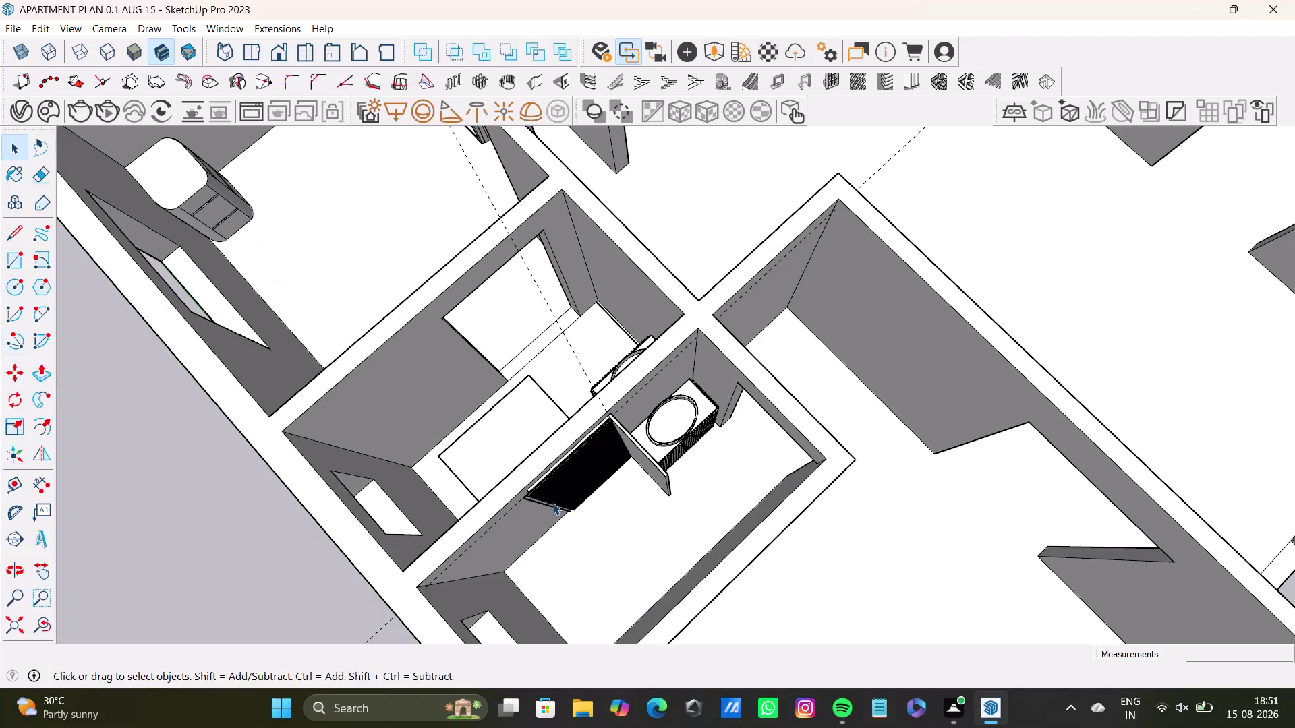
Orbit down into the bathroom to inspect the louvered partition wall.
middle_drag(600, 468, 586, 521)
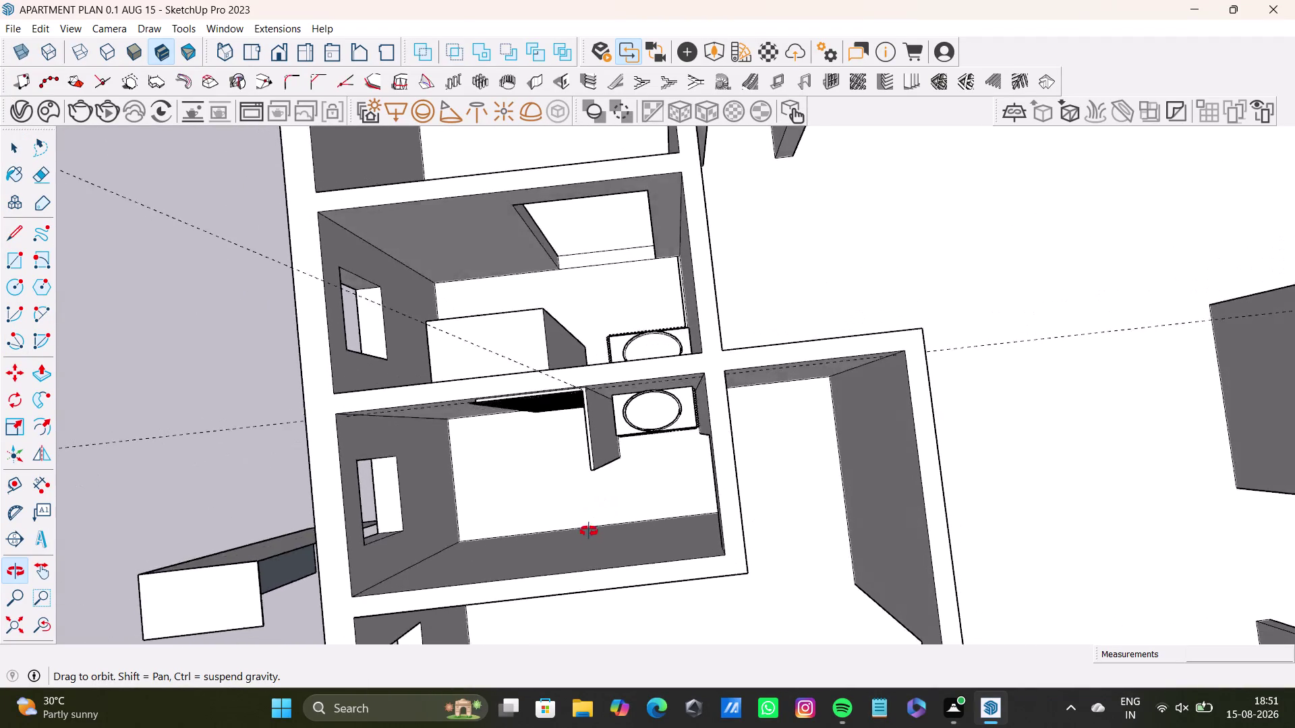
middle_drag(586, 521, 593, 546)
scroll(up, 3)
middle_drag(550, 432, 649, 385)
middle_drag(701, 389, 692, 386)
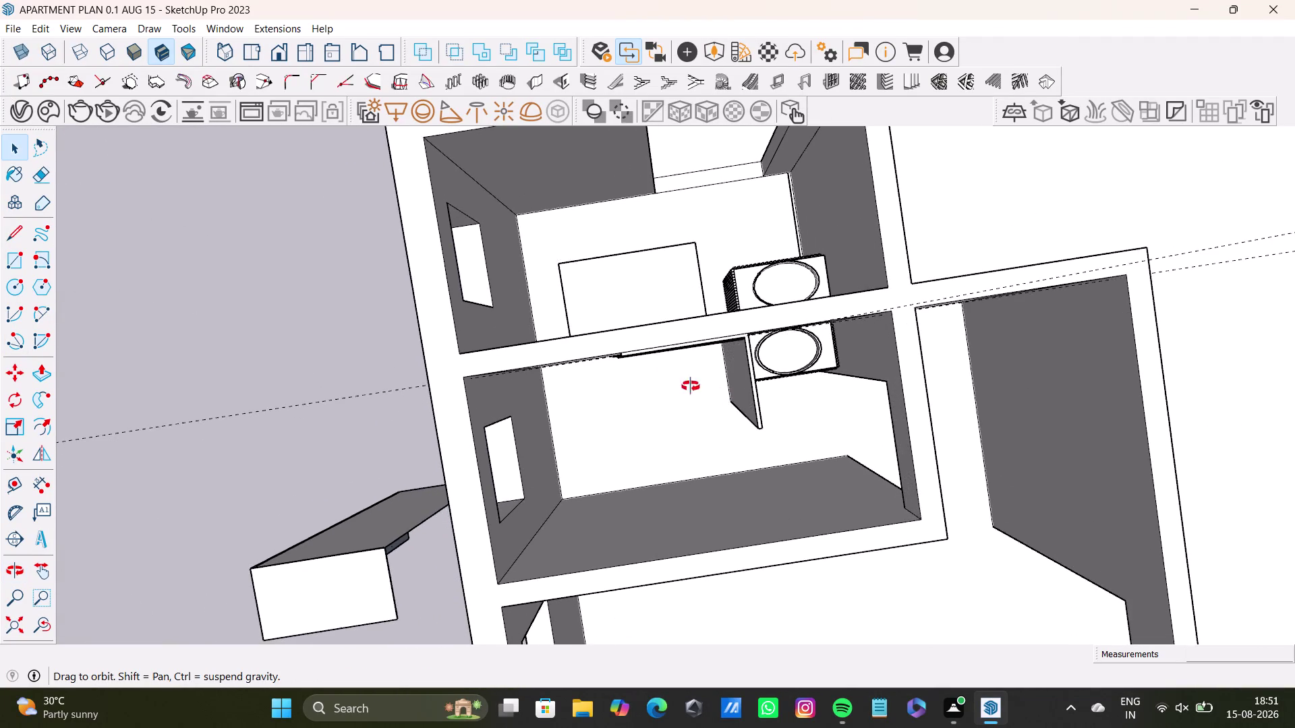
middle_drag(693, 386, 551, 401)
middle_drag(684, 457, 689, 485)
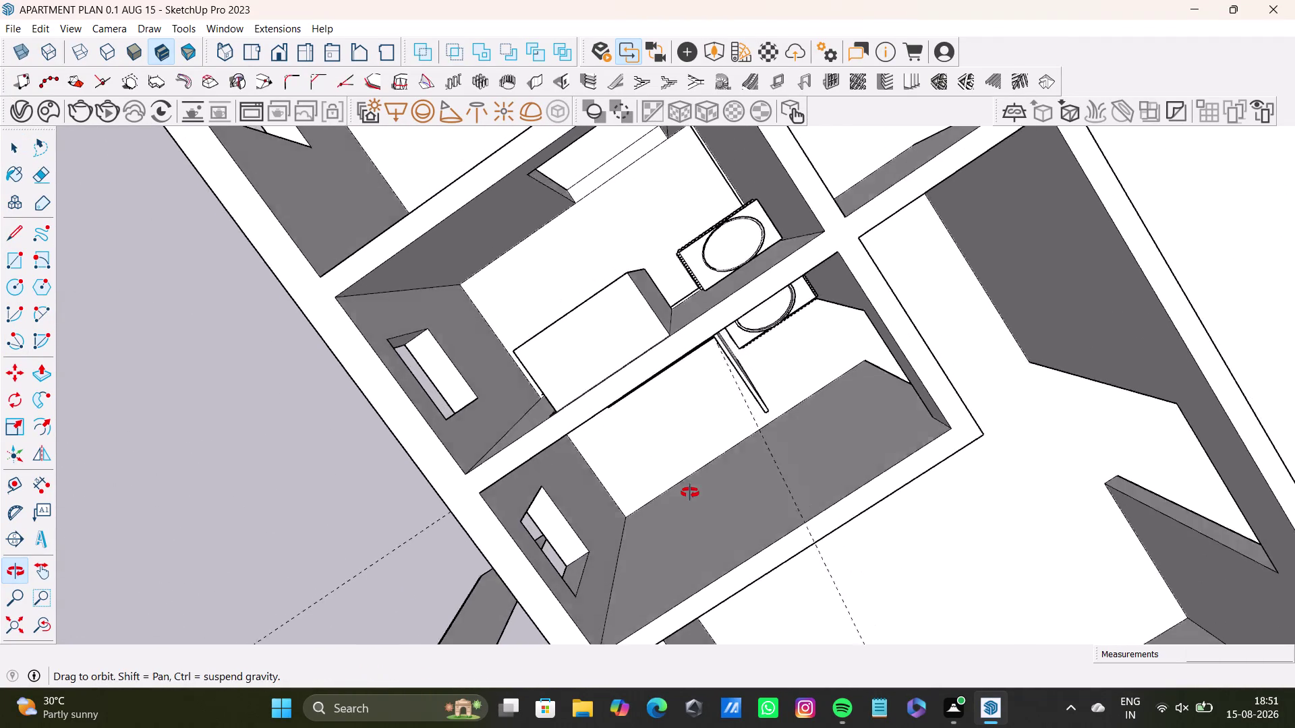
middle_drag(688, 485, 690, 498)
middle_drag(679, 391, 675, 256)
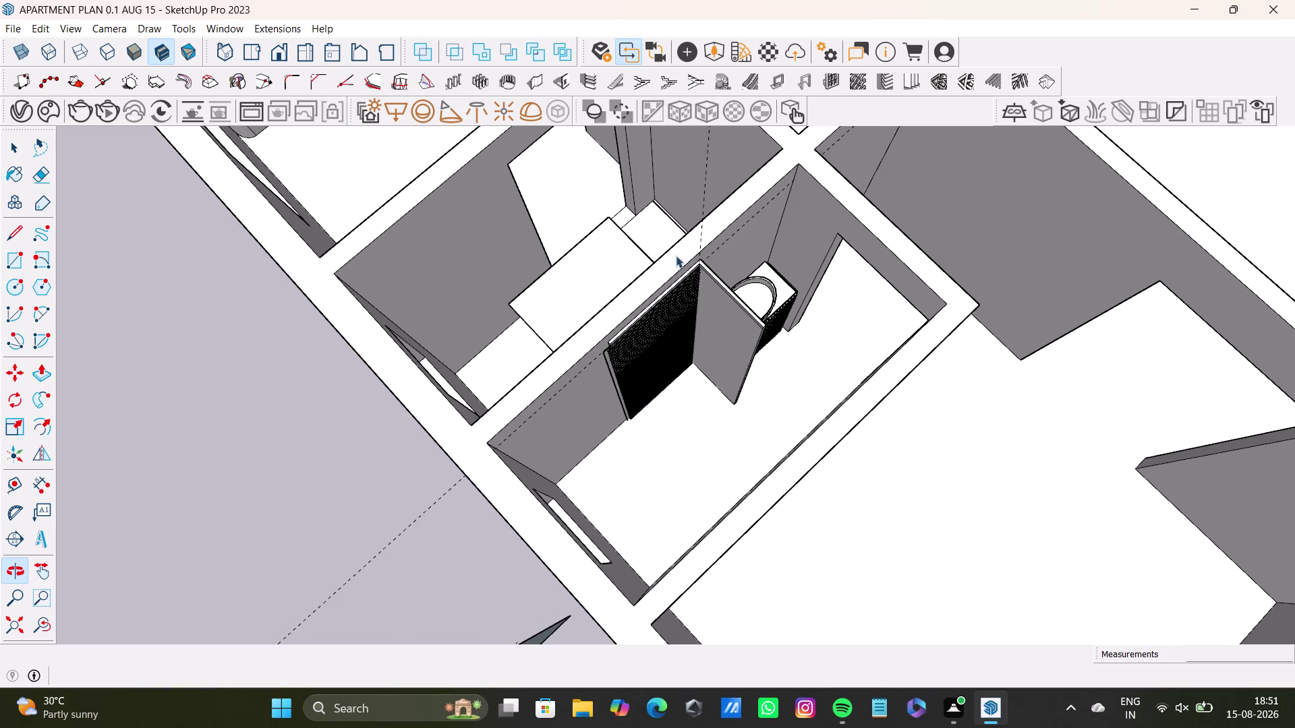
middle_drag(715, 279, 710, 304)
Undo the louver strip array with repeated Ctrl+Z until the wall is plain grey.
key(ctrl+z)
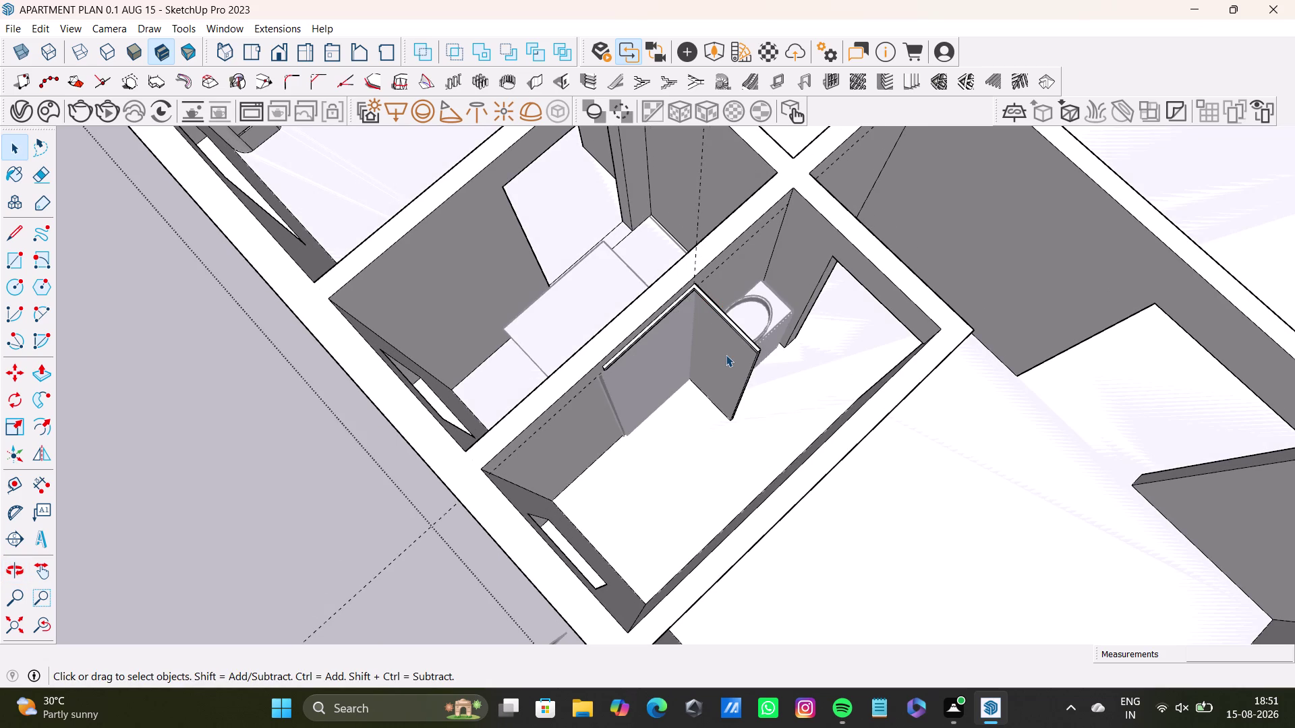
key(ctrl+z)
key(ctrl+z)
key(ctrl+z)
key(ctrl+z)
key(ctrl+z)
key(ctrl+z)
key(ctrl+z)
key(ctrl+z)
key(ctrl+z)
key(ctrl+z)
key(ctrl+z)
key(ctrl+z)
key(ctrl+z)
key(ctrl+z)
key(ctrl+z)
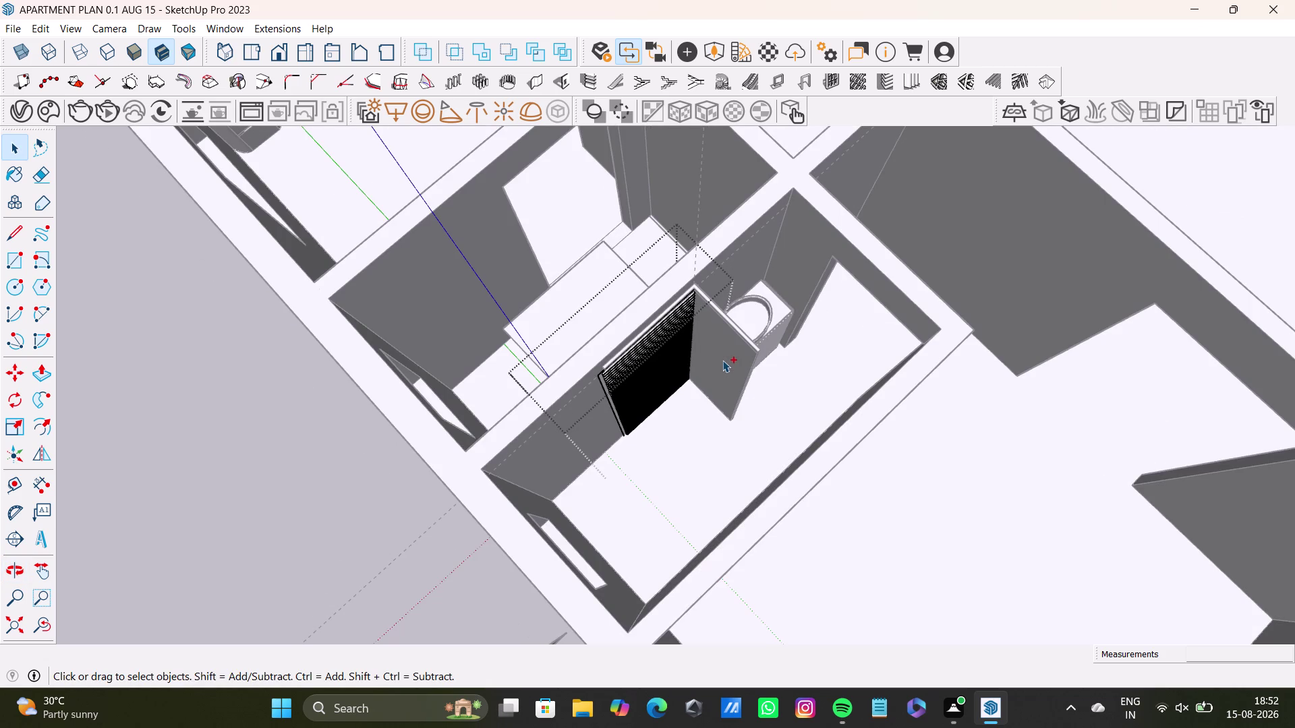
key(ctrl+z)
key(ctrl+z)
key(ctrl+z)
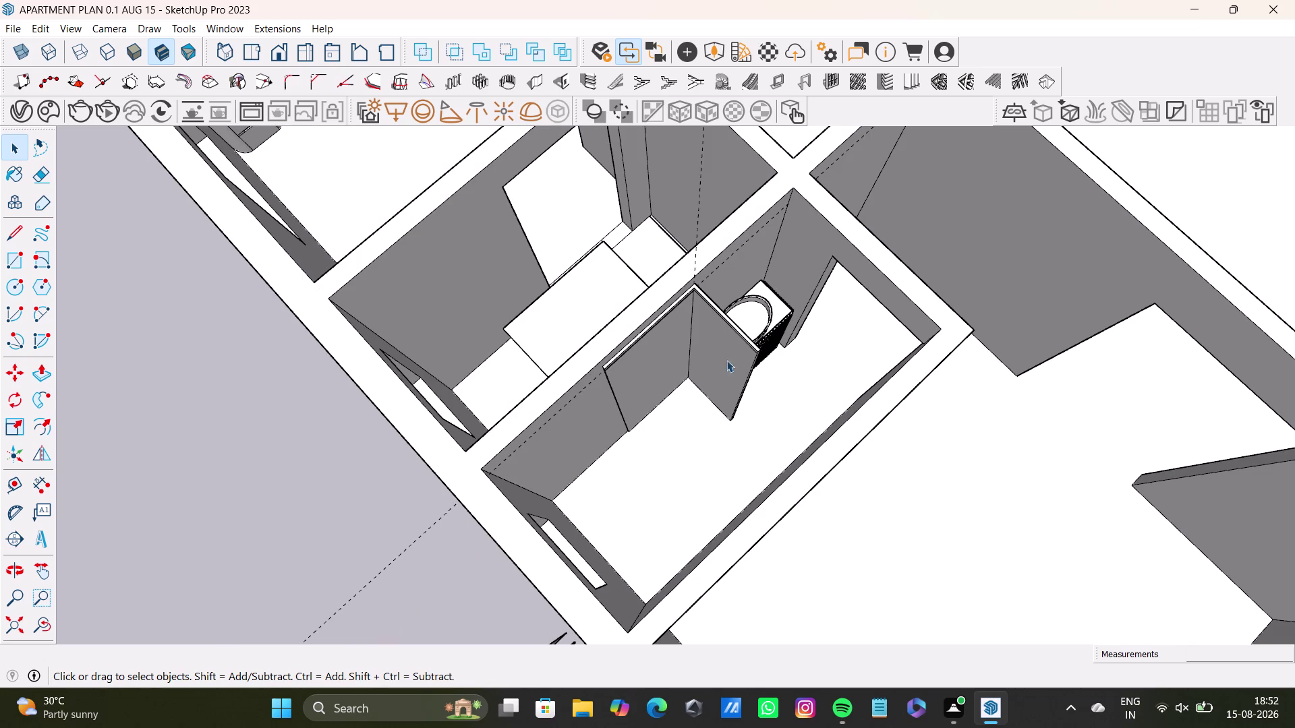
Orbit and zoom in close to the end of the partition wall.
middle_drag(740, 394, 583, 414)
middle_drag(686, 380, 687, 464)
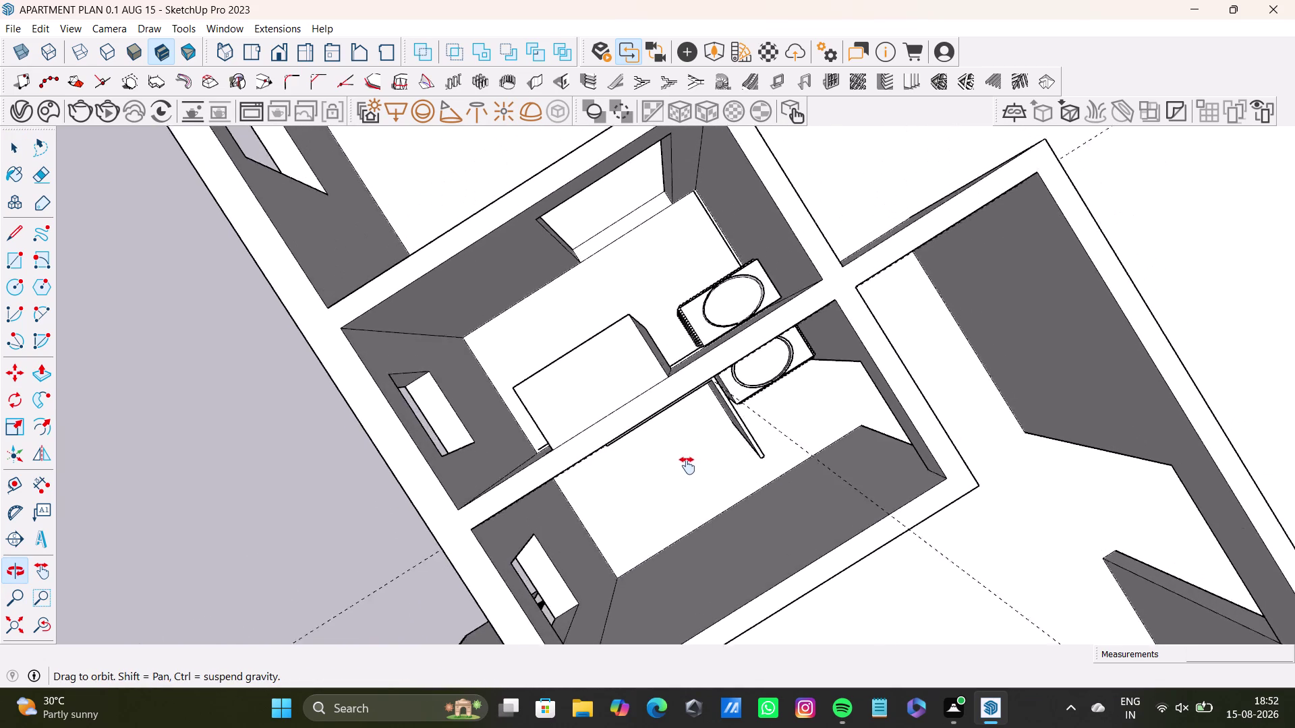
middle_drag(688, 464, 686, 472)
middle_drag(678, 488, 639, 370)
scroll(up, 3)
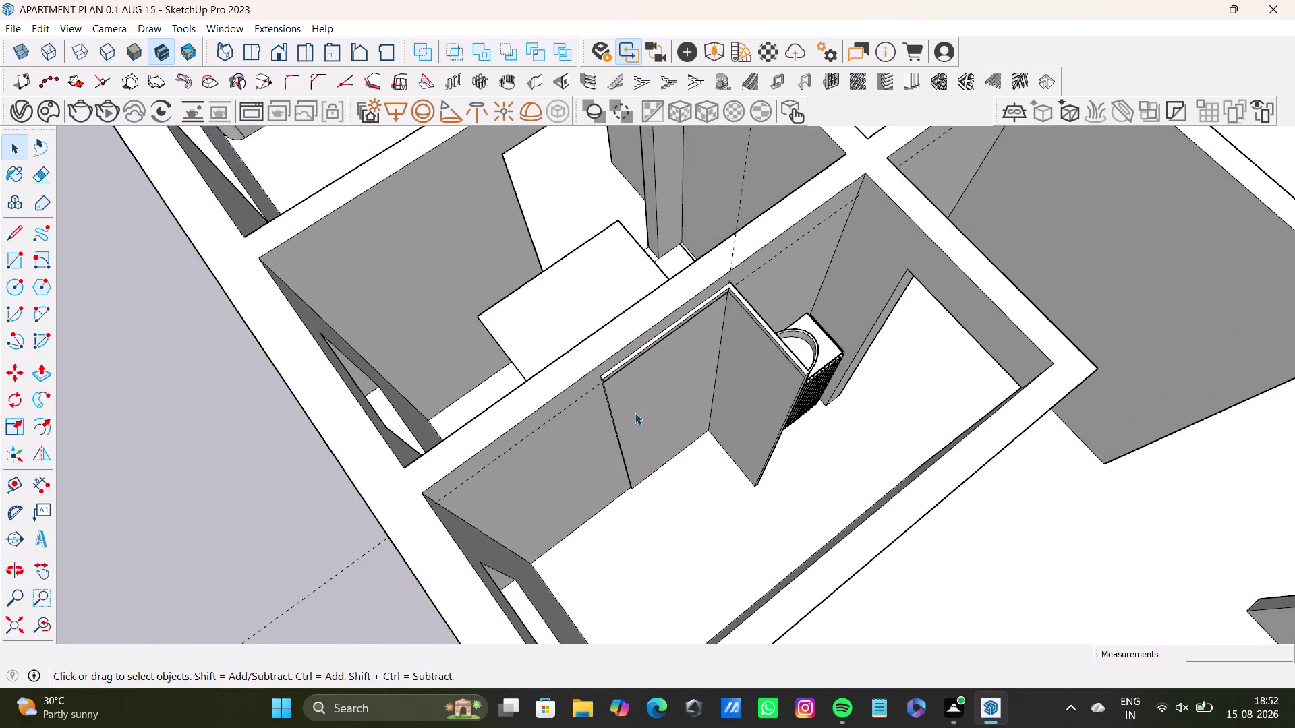
scroll(up, 3)
middle_drag(637, 406, 683, 333)
Select the wall's narrow end face, try a Push/Pull, then undo it.
scroll(up, 3)
key(space)
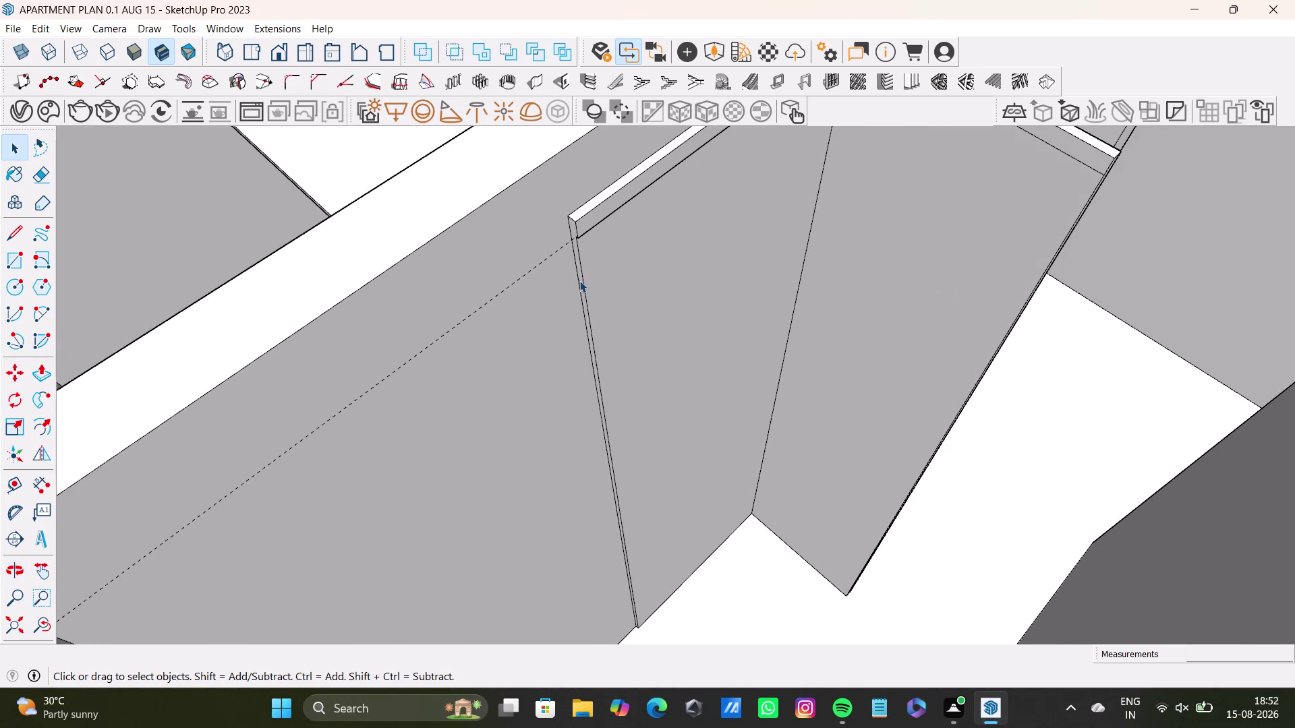
click(586, 285)
double_click(585, 287)
double_click(598, 287)
scroll(up, 3)
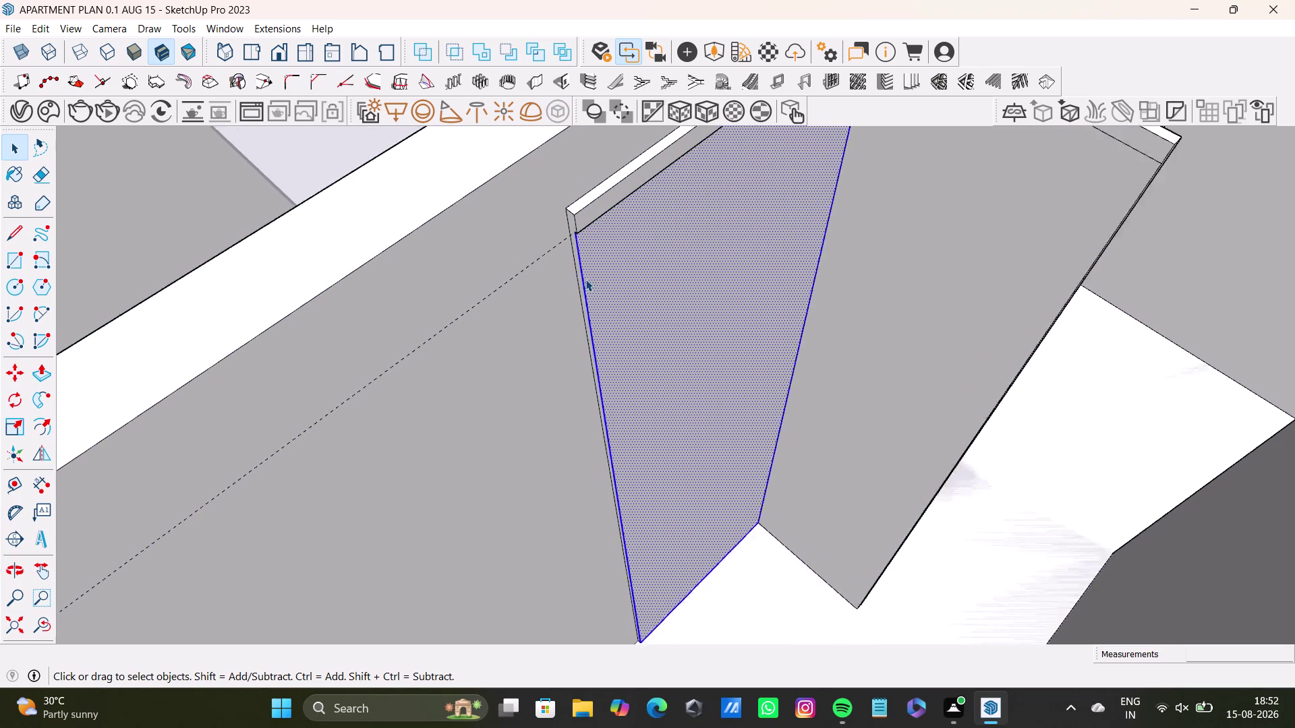
scroll(up, 3)
click(573, 258)
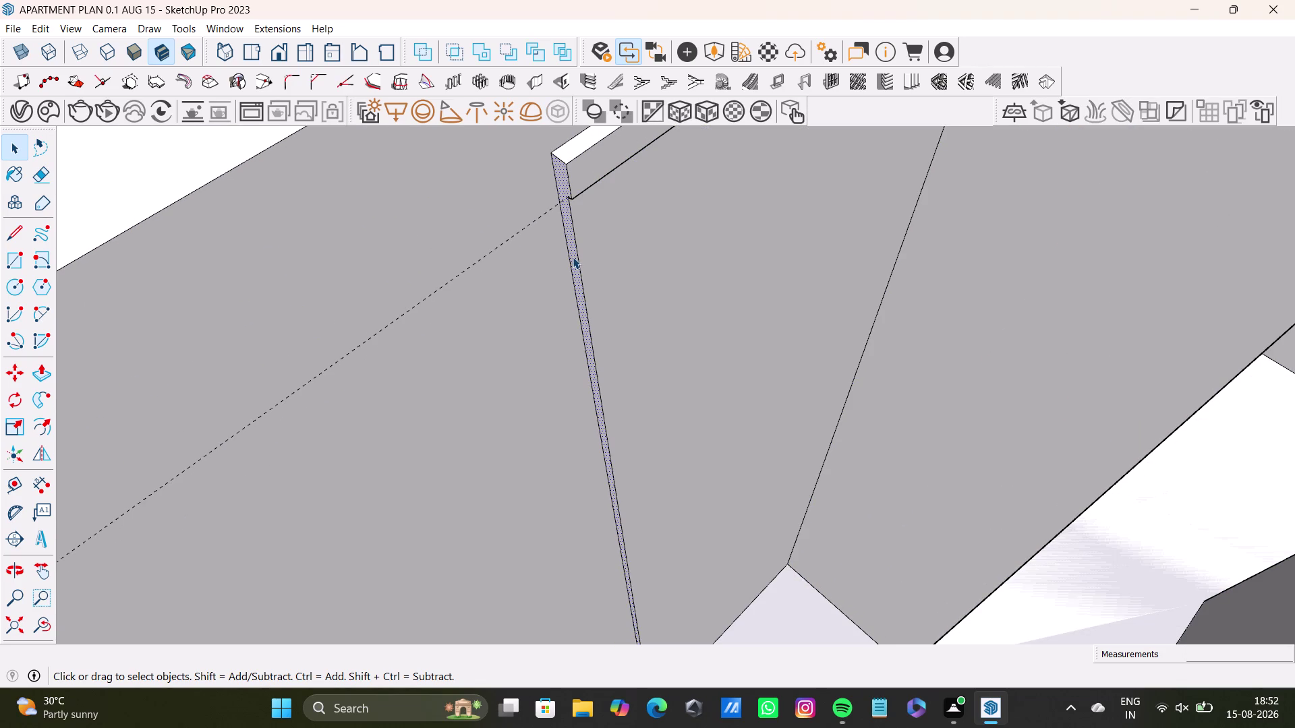
key(p)
drag(576, 261, 500, 311)
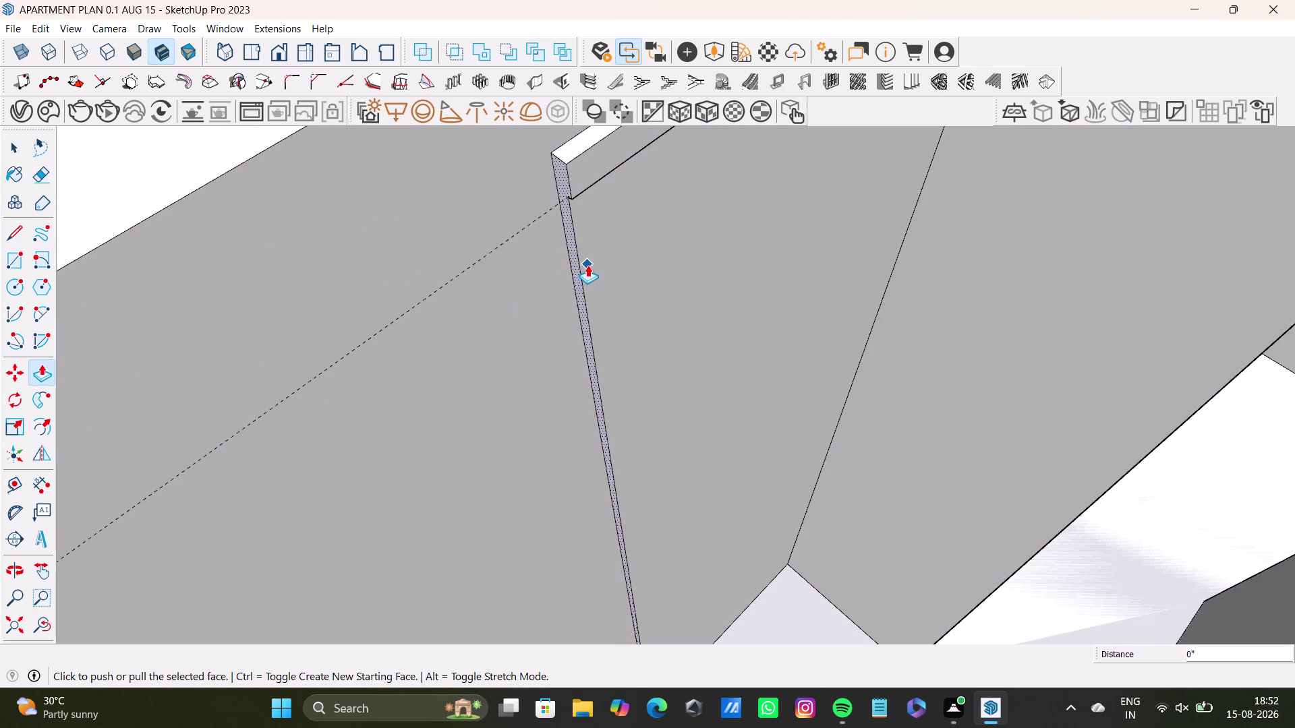
key(ctrl+z)
key(ctrl+z)
View the wall from above and undo four more earlier edits.
scroll(down, 3)
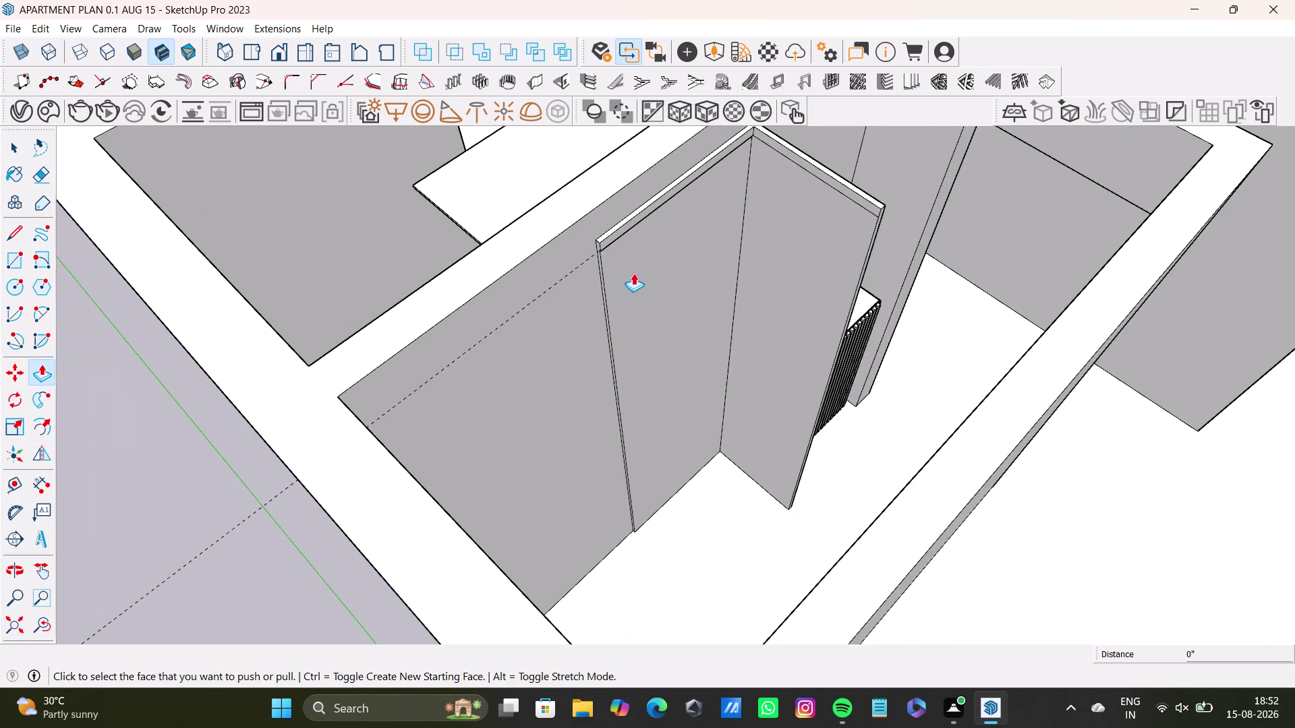
middle_drag(634, 274, 622, 414)
scroll(down, 3)
key(ctrl+z)
key(ctrl+z)
key(ctrl+z)
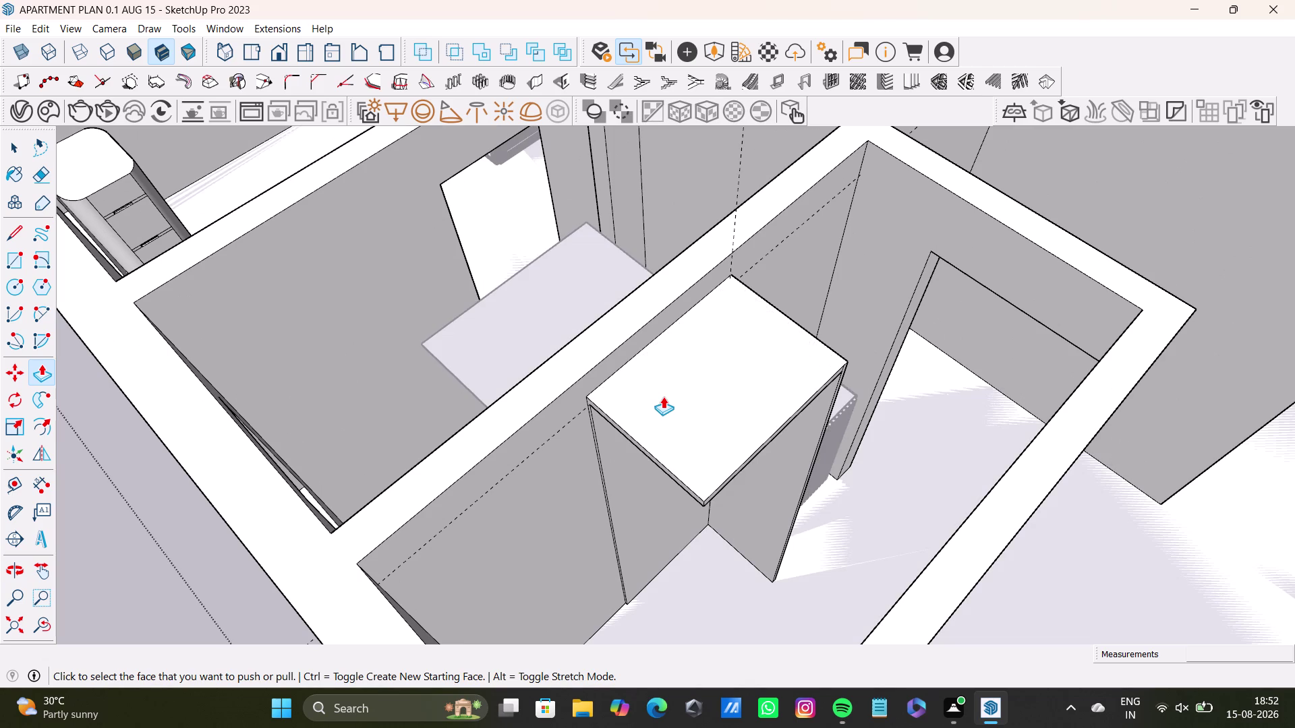
key(ctrl+z)
Push/Pull the partition wall's side face outward.
middle_drag(717, 463, 489, 445)
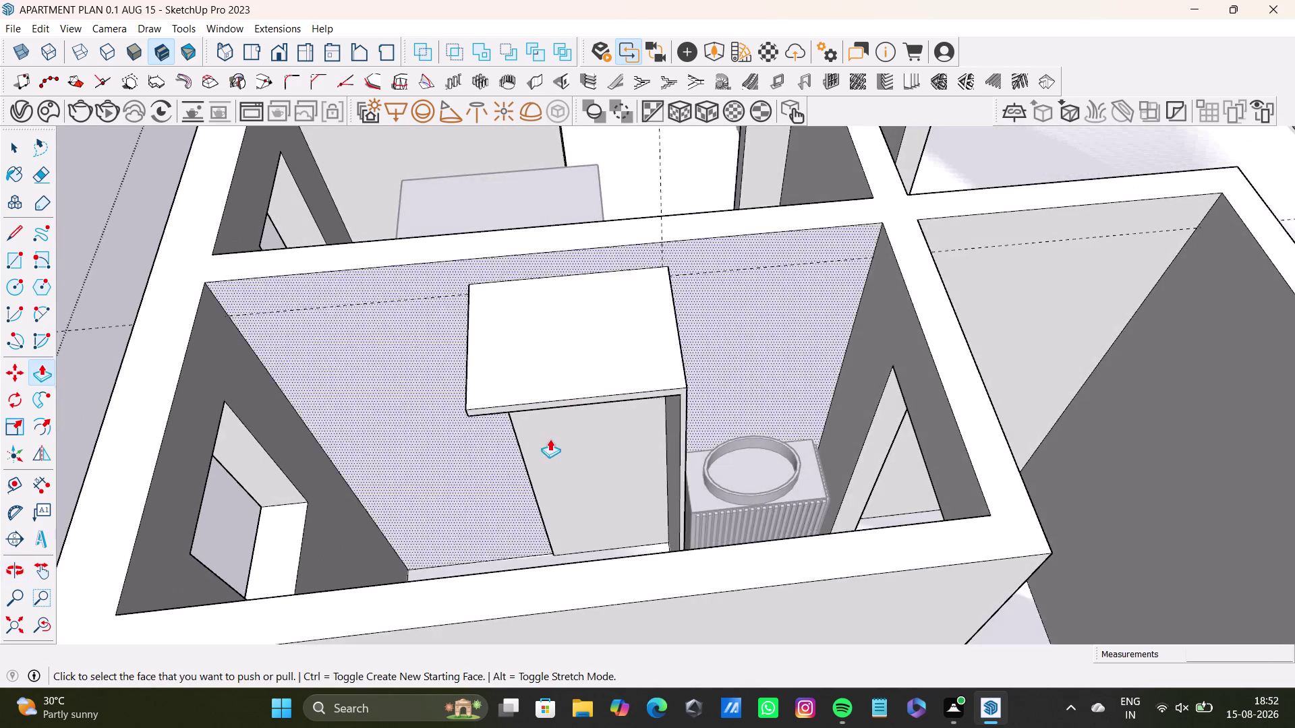
scroll(up, 3)
middle_drag(552, 437, 667, 395)
scroll(up, 3)
middle_drag(600, 367, 739, 368)
middle_drag(739, 367, 728, 390)
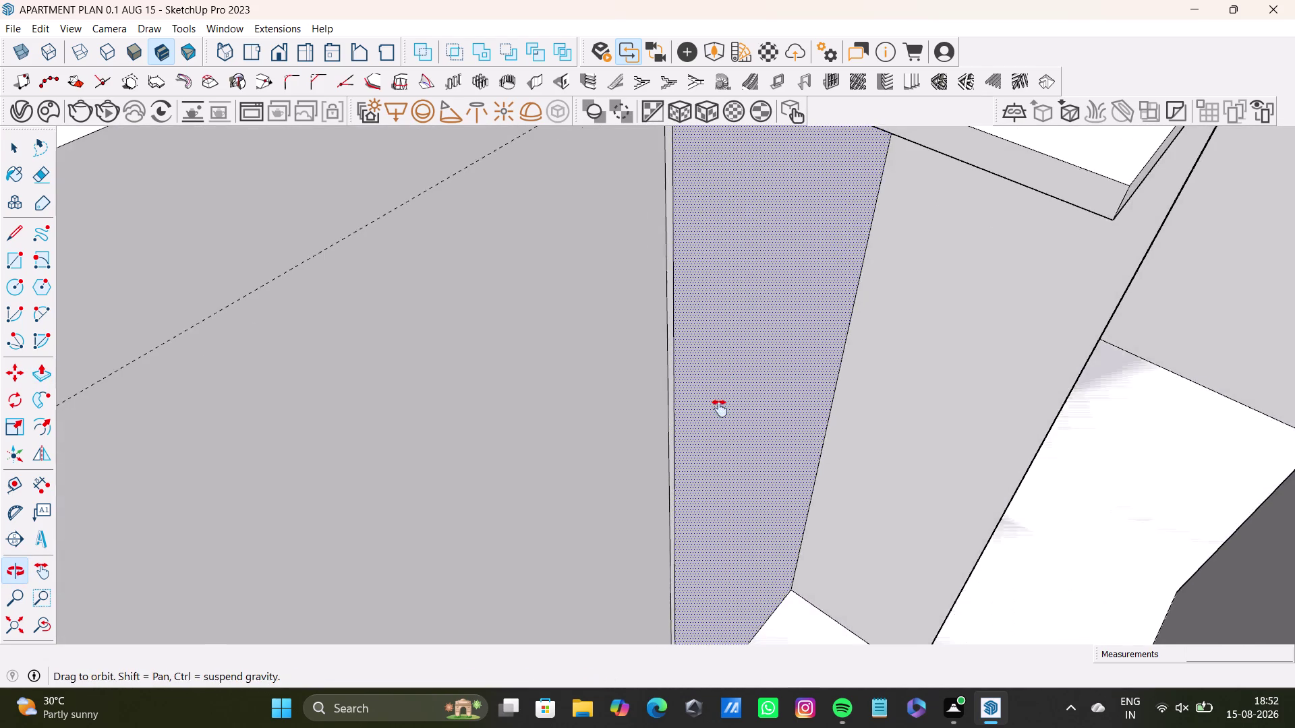
middle_drag(727, 390, 705, 468)
key(space)
click(693, 395)
key(p)
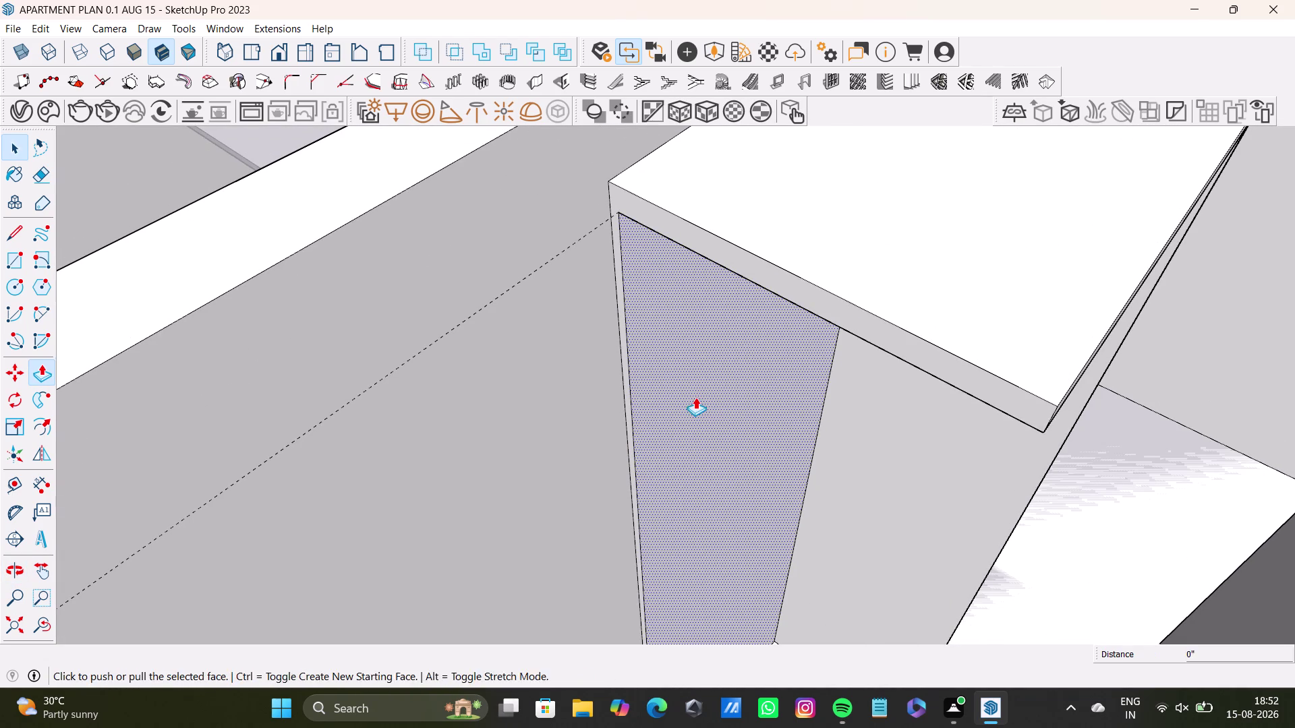
drag(695, 398, 731, 407)
Pull the thin border face at the wall top out into a projecting slab.
key(space)
click(634, 304)
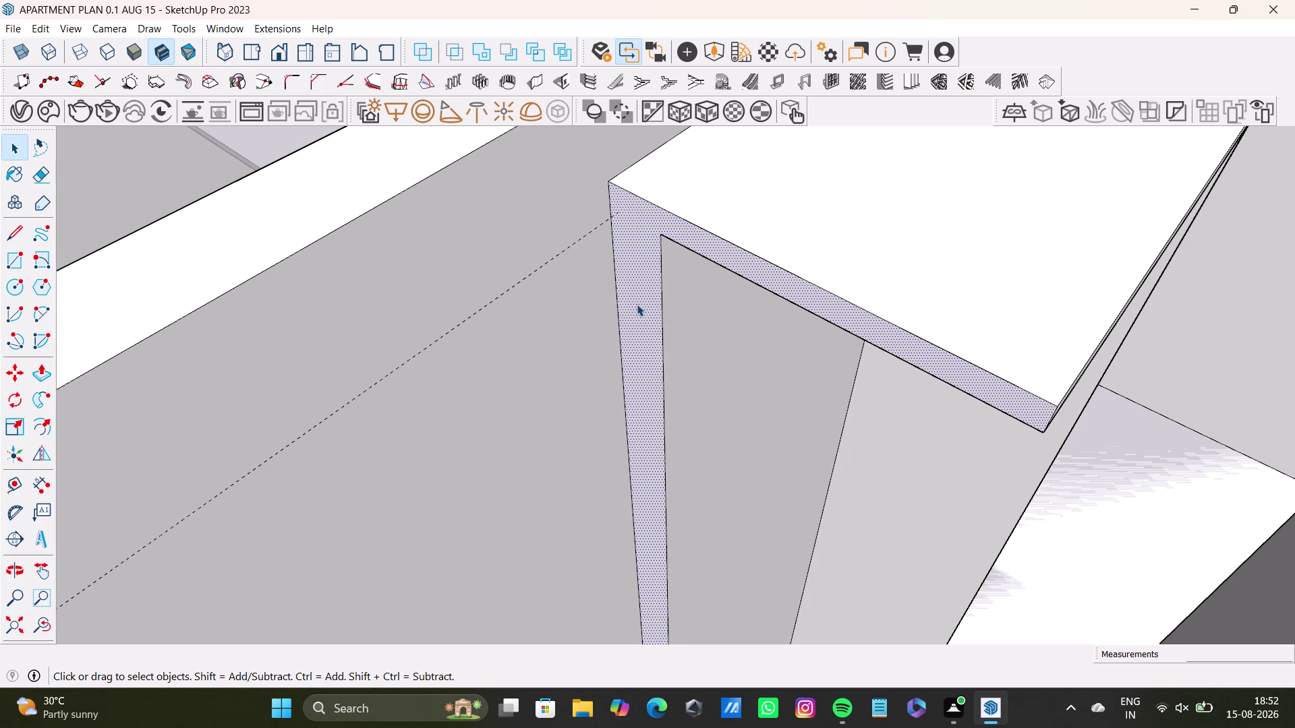
key(p)
drag(640, 303, 579, 360)
drag(639, 256, 596, 331)
Orbit out over the bathroom to view the new slab from the front.
middle_drag(692, 285, 476, 227)
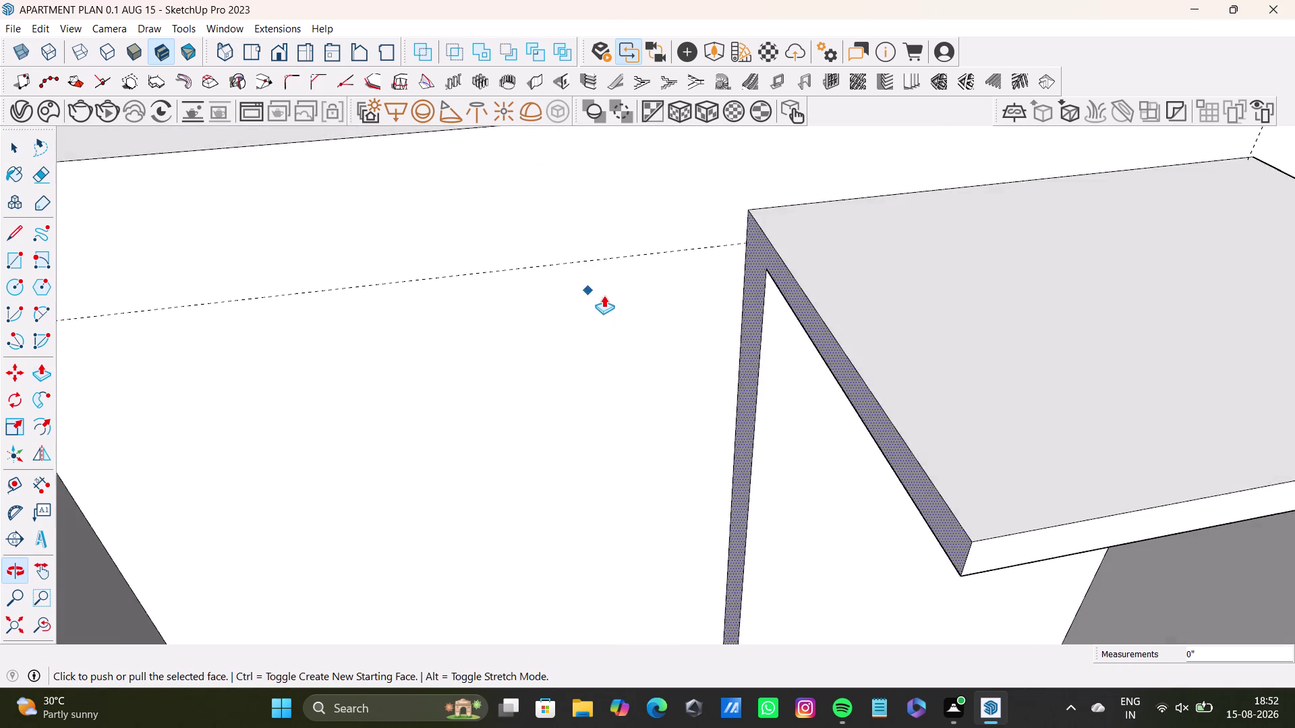
scroll(down, 3)
middle_drag(706, 328, 548, 454)
middle_drag(578, 509, 574, 588)
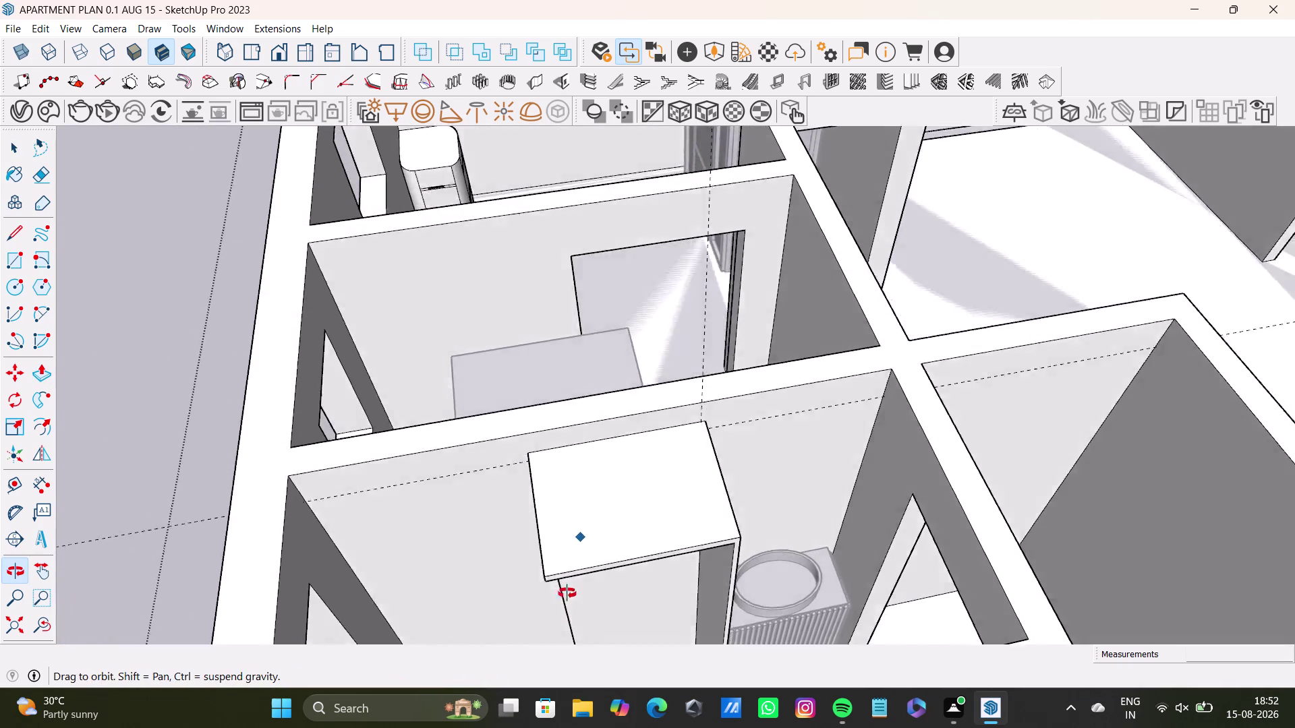
middle_drag(574, 588, 338, 614)
scroll(up, 3)
middle_drag(538, 525, 680, 431)
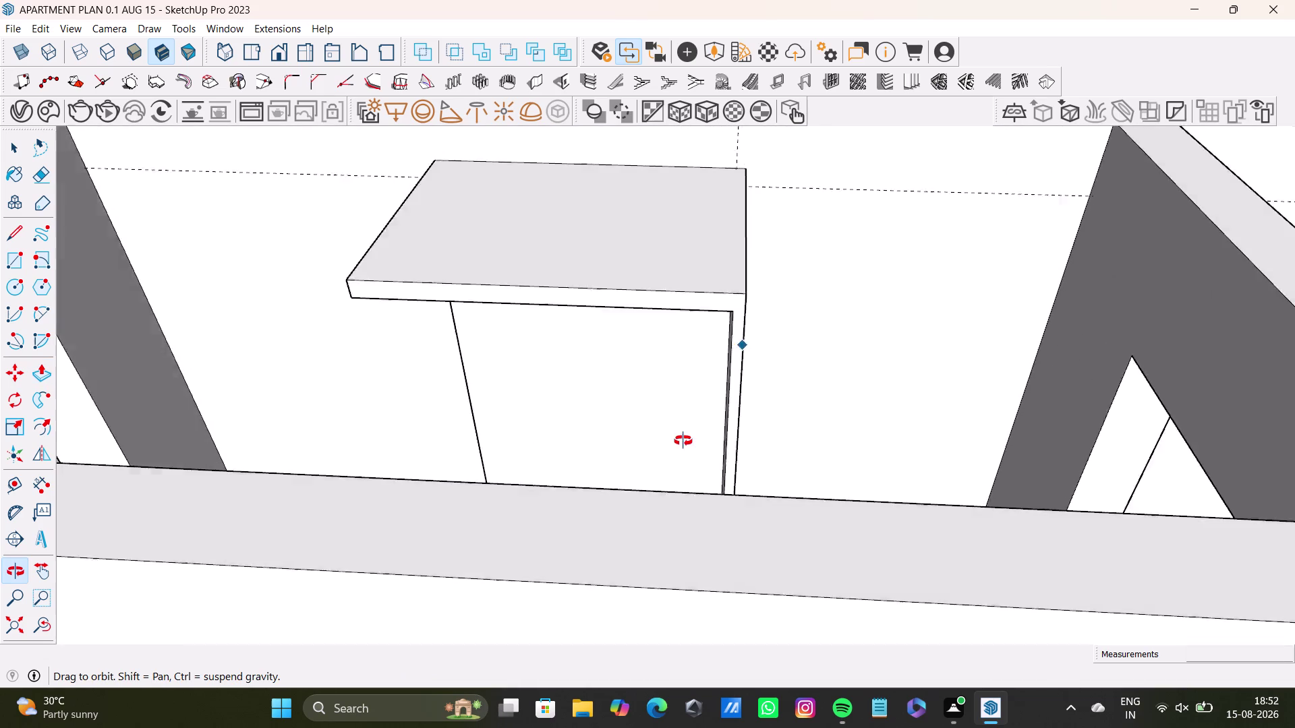
middle_drag(680, 431, 684, 480)
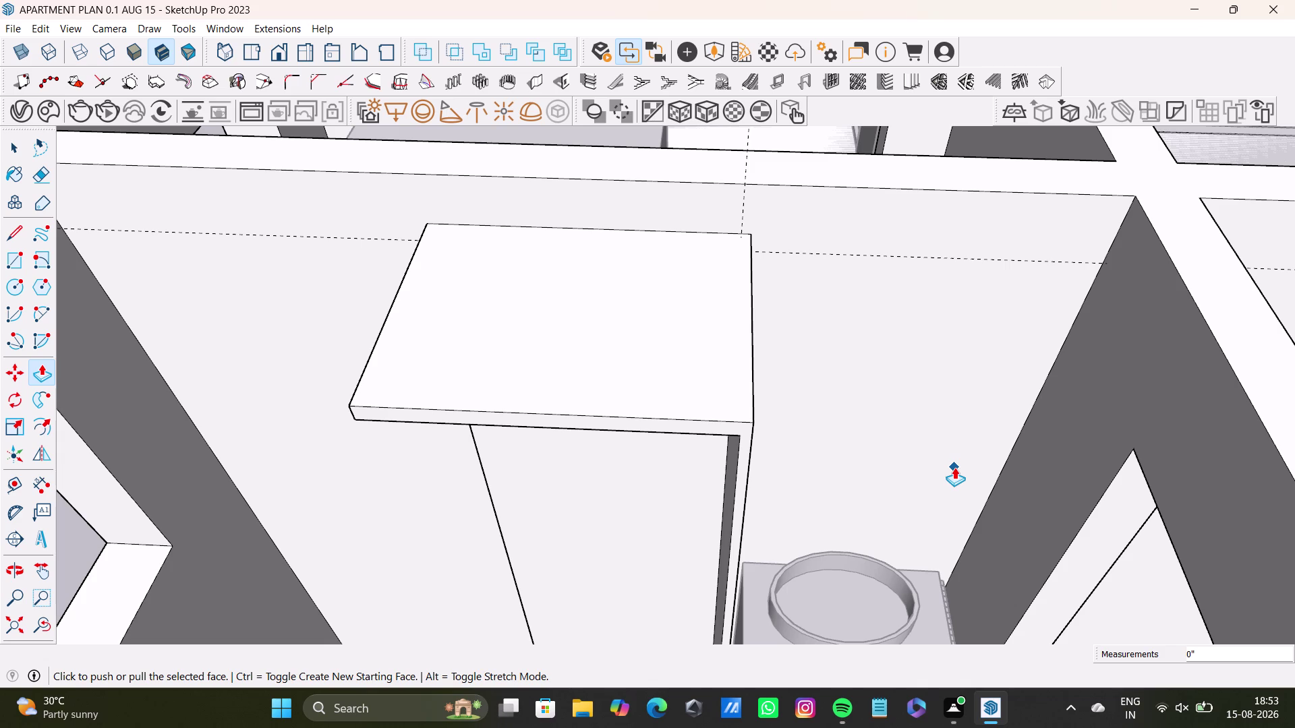
scroll(up, 3)
scroll(down, 3)
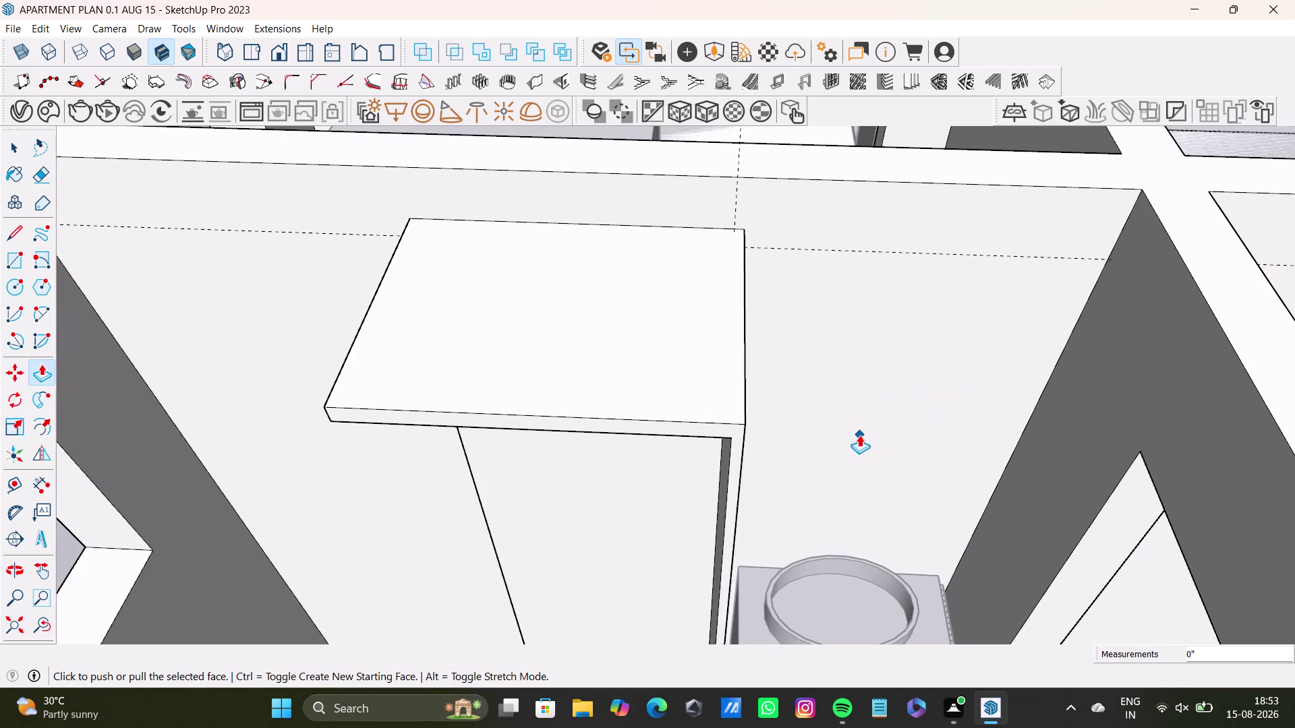
scroll(down, 3)
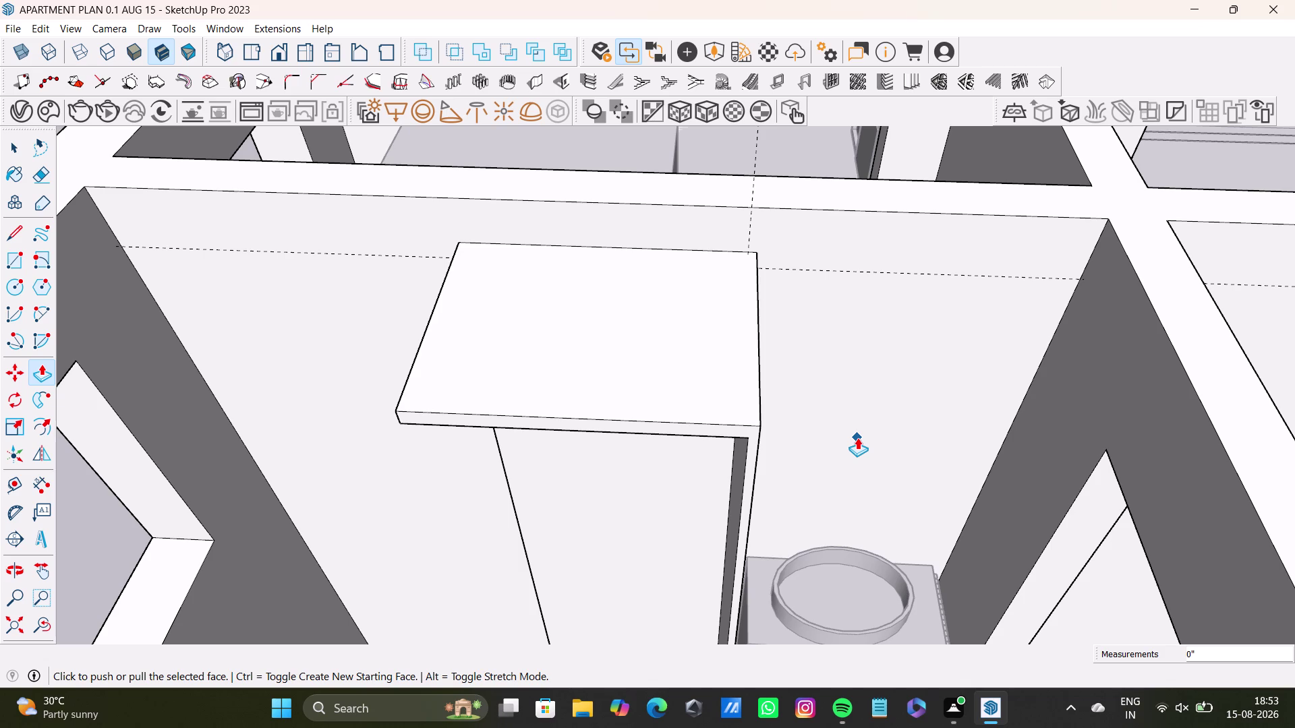
scroll(down, 3)
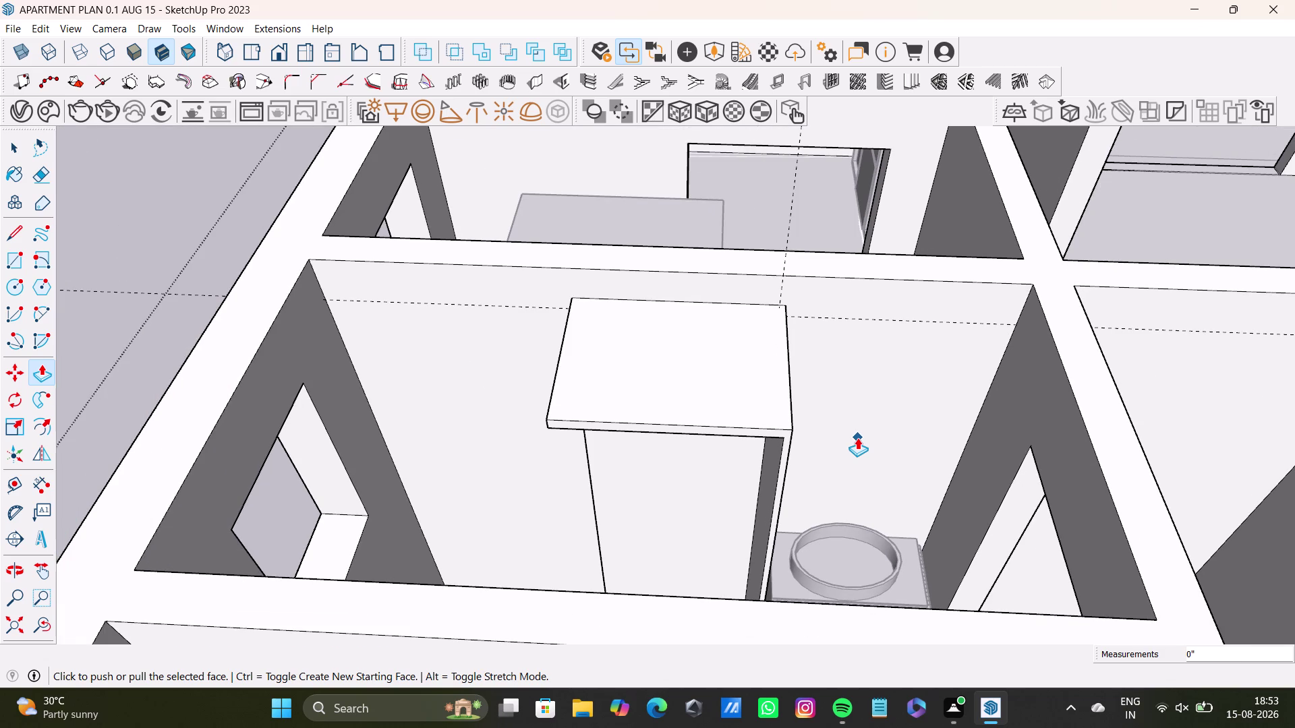
scroll(up, 3)
scroll(down, 3)
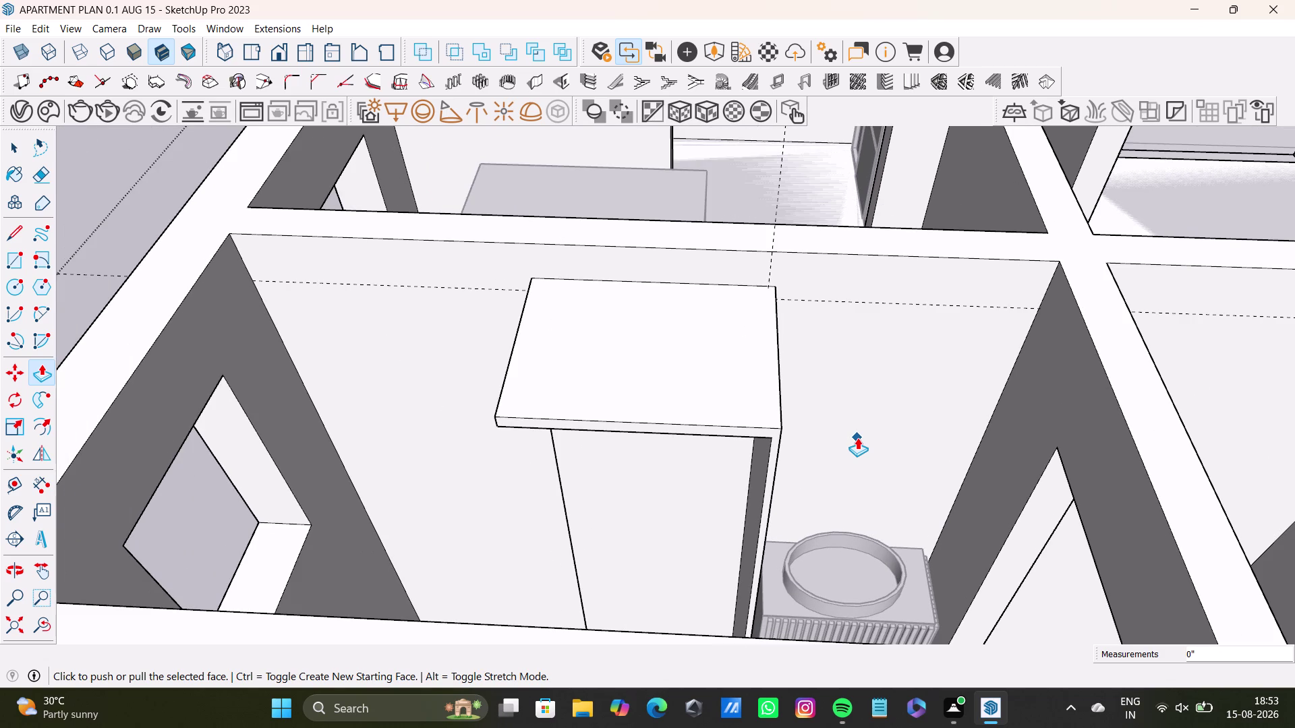
scroll(down, 3)
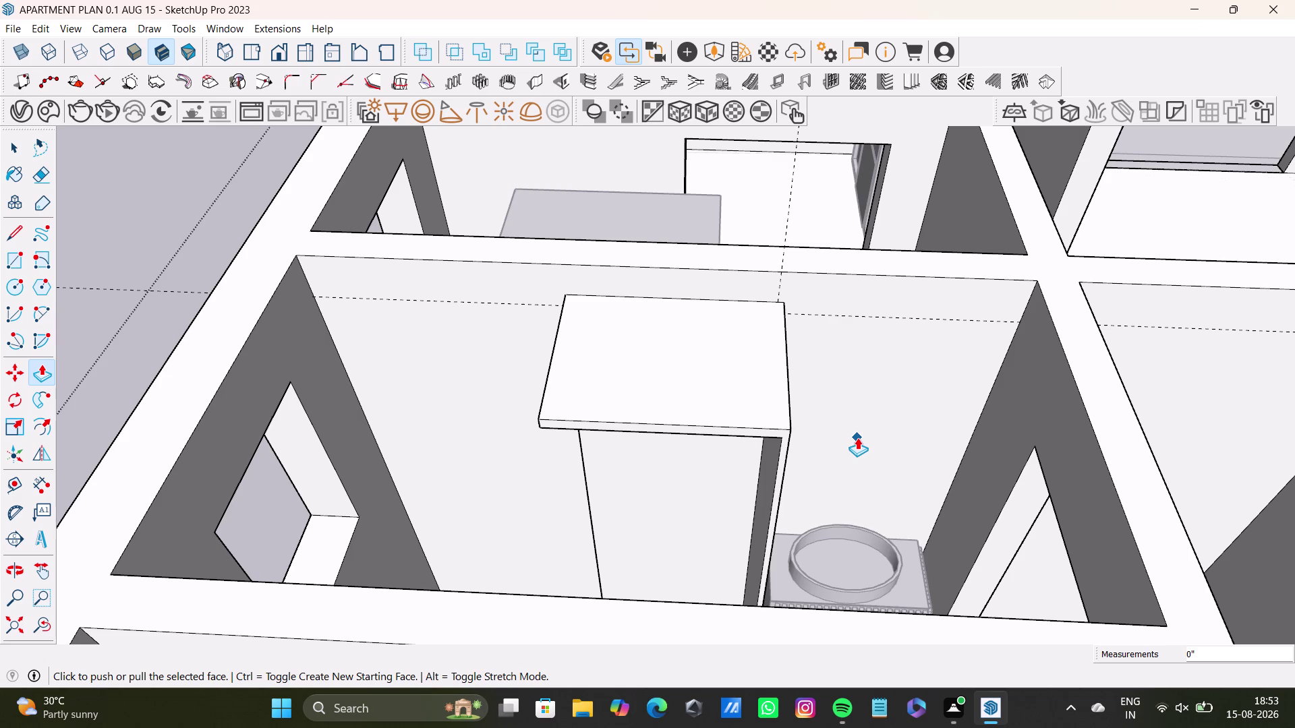
Orbit across the apartment to bring the panel on the bathroom wall into view.
key(space)
click(203, 251)
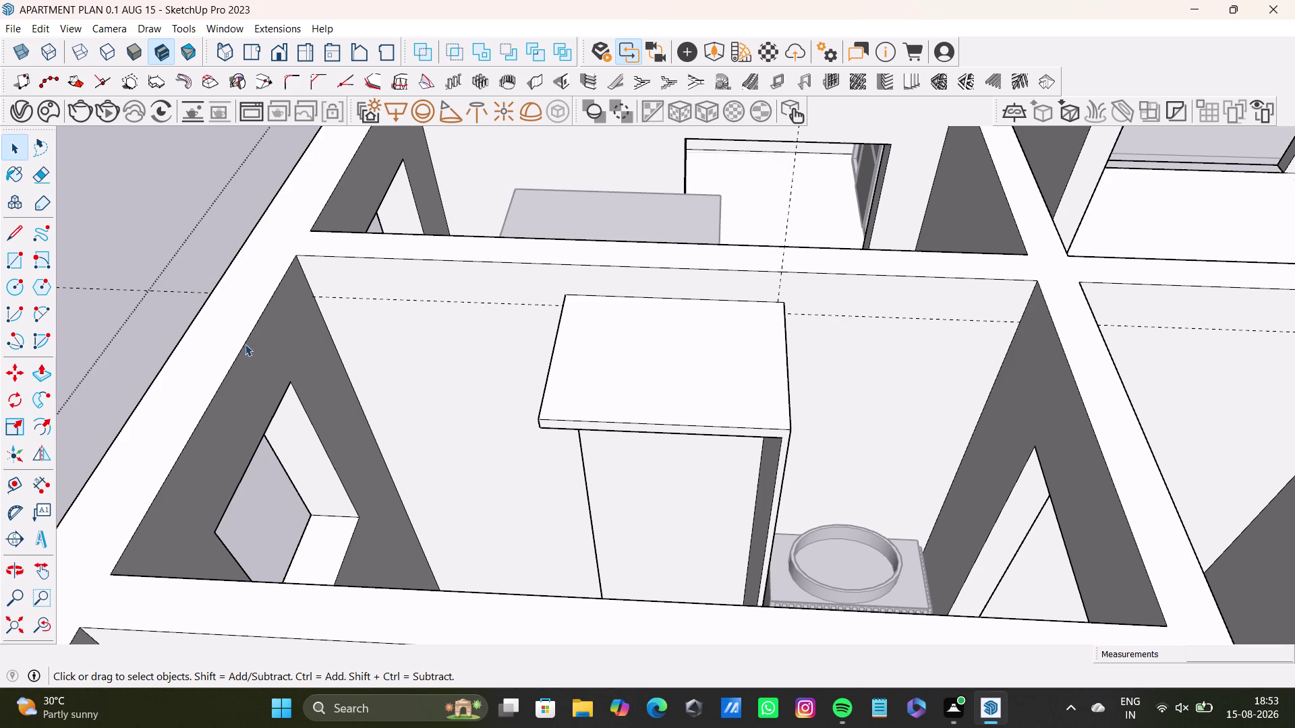
triple_click(180, 275)
scroll(down, 3)
middle_drag(405, 382, 421, 381)
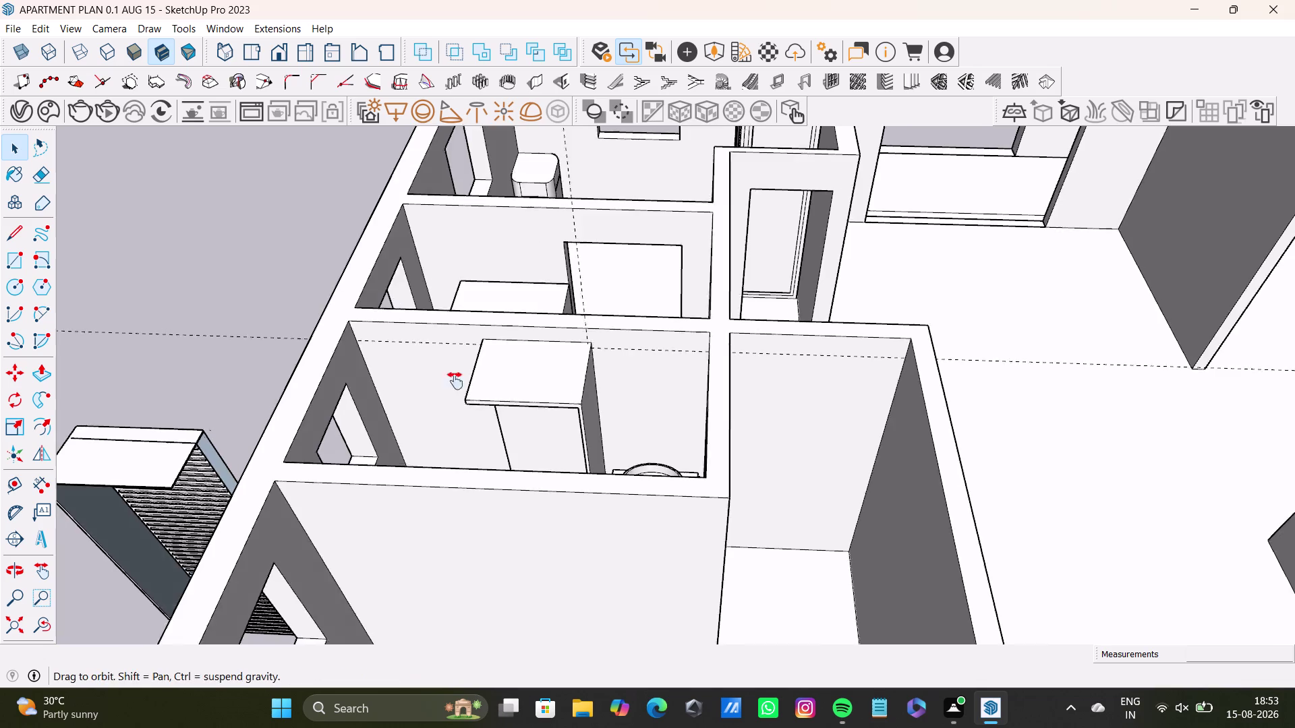
middle_drag(420, 381, 624, 408)
double_click(467, 381)
scroll(up, 3)
middle_drag(673, 397, 519, 394)
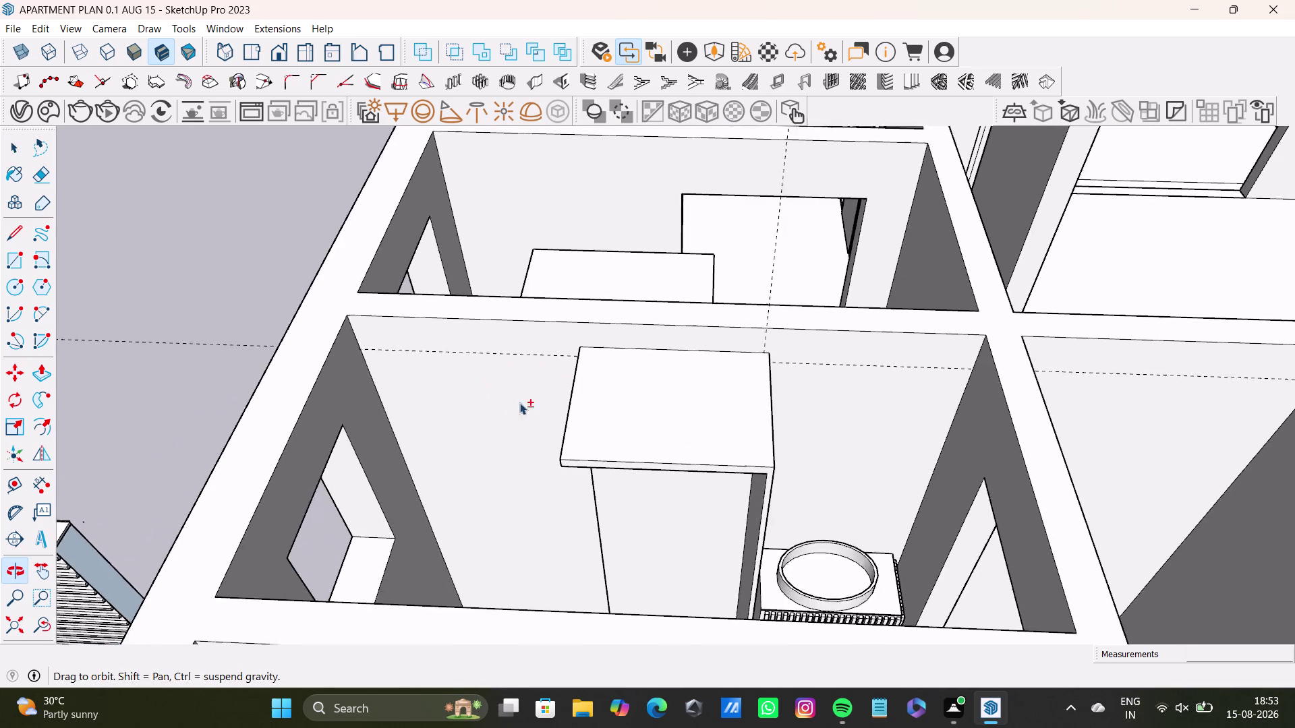
middle_drag(519, 394, 519, 400)
middle_drag(567, 438, 833, 468)
scroll(up, 3)
middle_drag(799, 445, 509, 561)
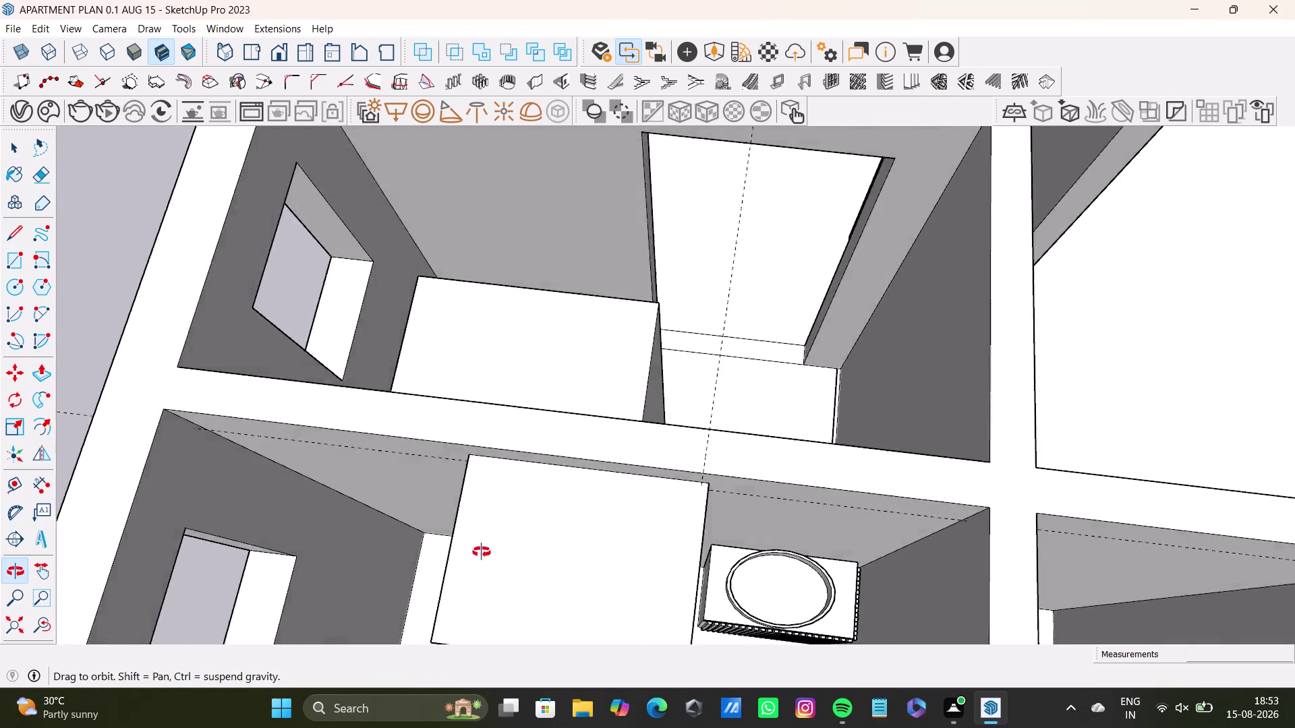
middle_drag(509, 561, 333, 491)
Select the panel's narrow side face and push it back with Push/Pull.
key(space)
click(525, 505)
middle_drag(538, 494, 606, 416)
double_click(606, 416)
click(601, 416)
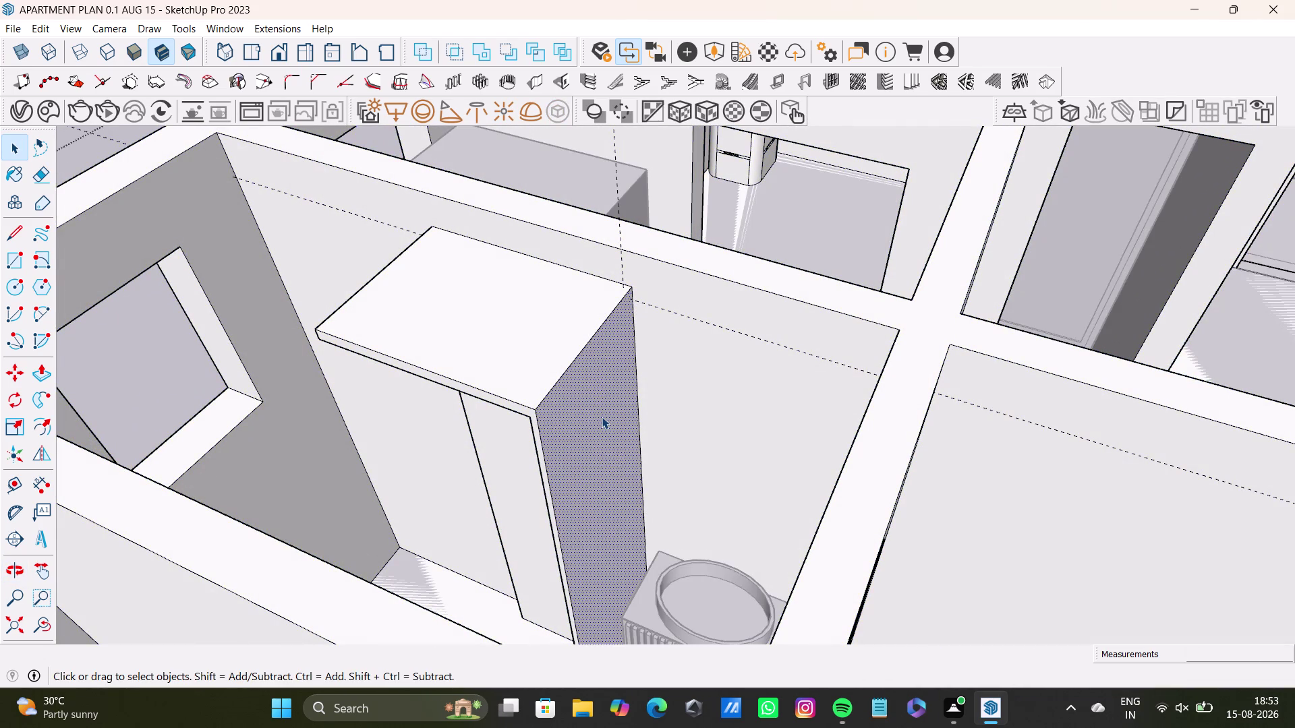
key(p)
drag(602, 416, 570, 406)
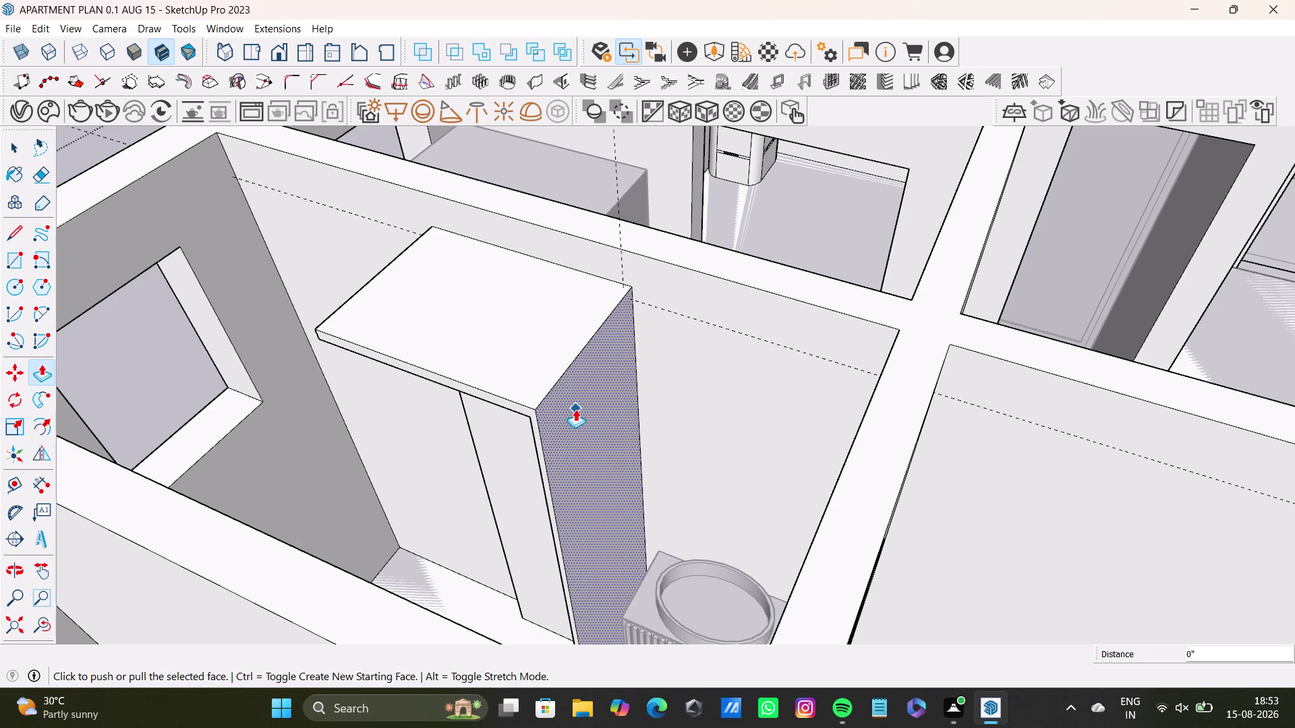
Undo fifteen edits so the panel and slab flatten to an outline.
key(ctrl+z)
key(ctrl+z)
key(ctrl+z)
key(ctrl+z)
key(ctrl+z)
key(ctrl+z)
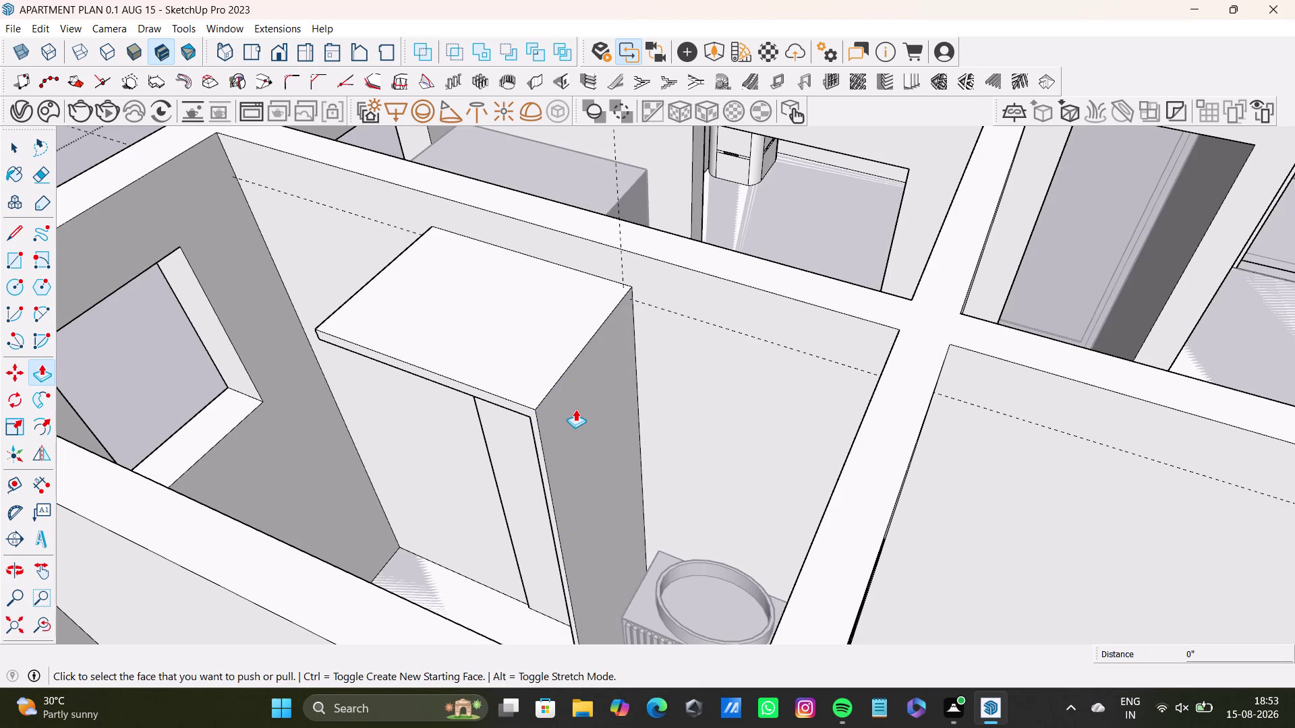
key(ctrl+z)
key(ctrl+z)
key(ctrl+z)
key(ctrl+z)
key(ctrl+z)
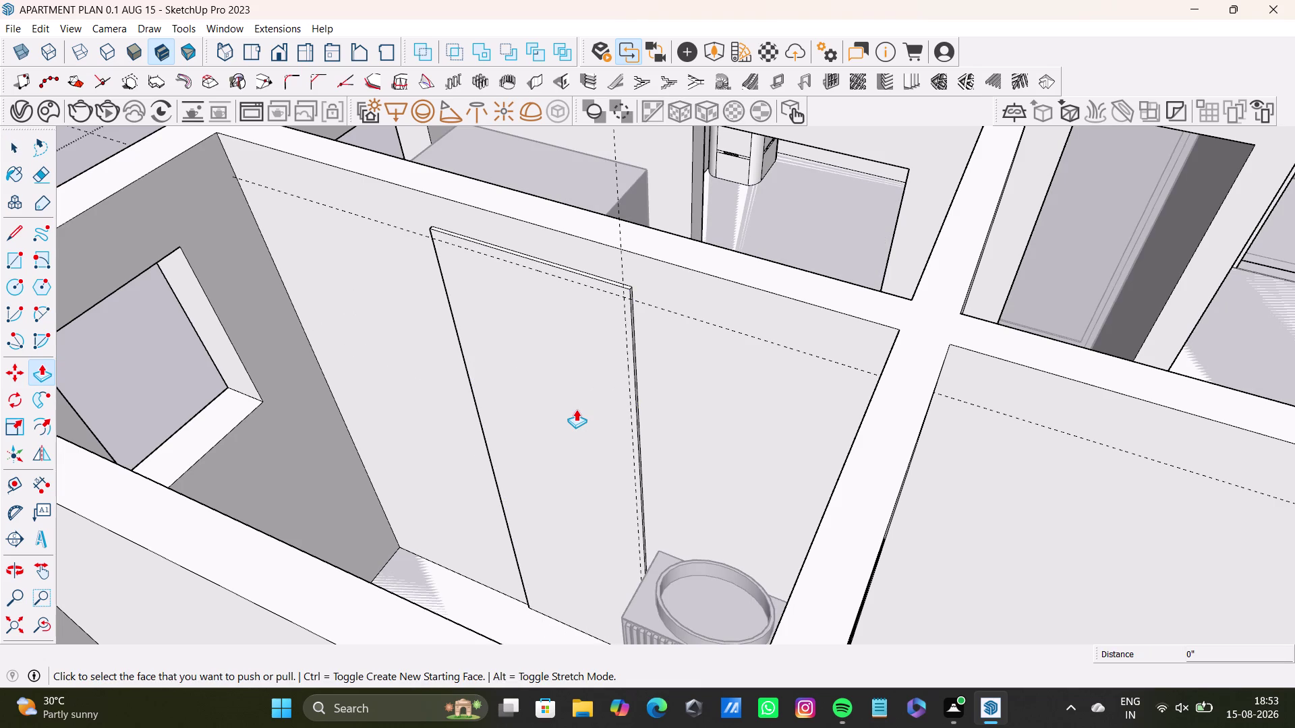
key(ctrl+z)
key(ctrl+z)
key(ctrl+z)
key(ctrl+z)
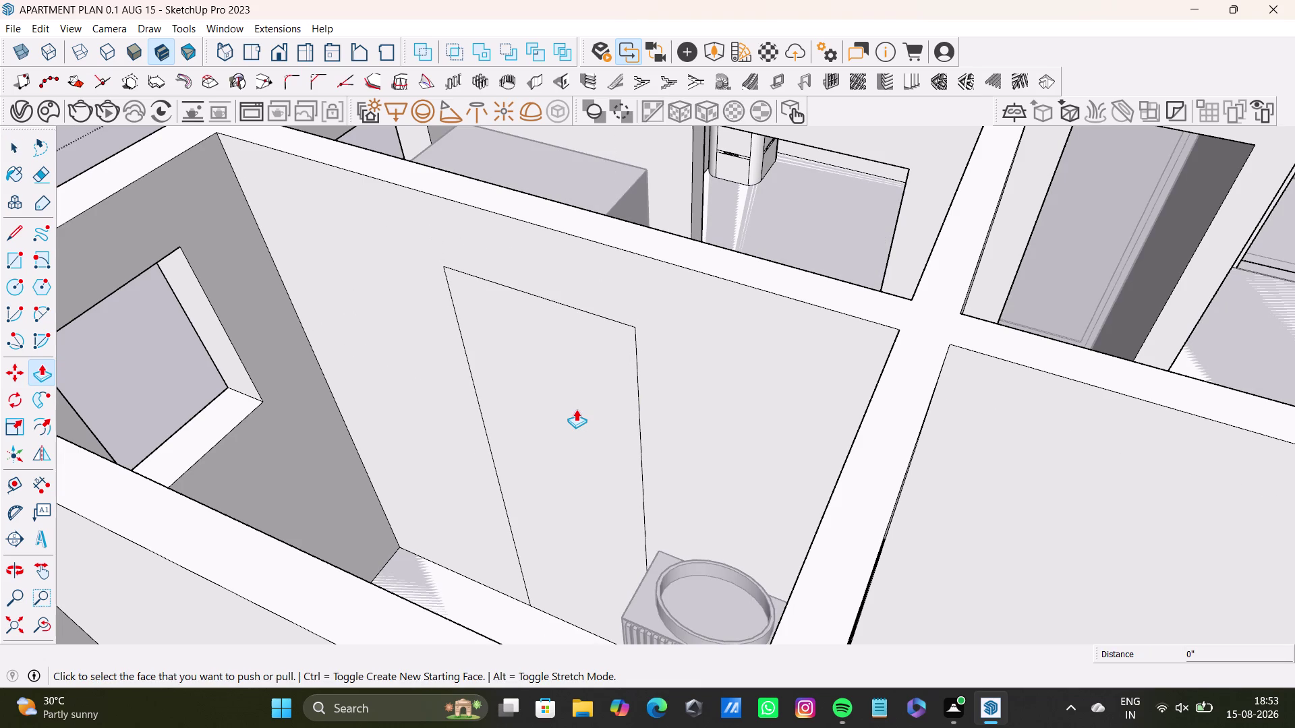
middle_drag(479, 454, 703, 490)
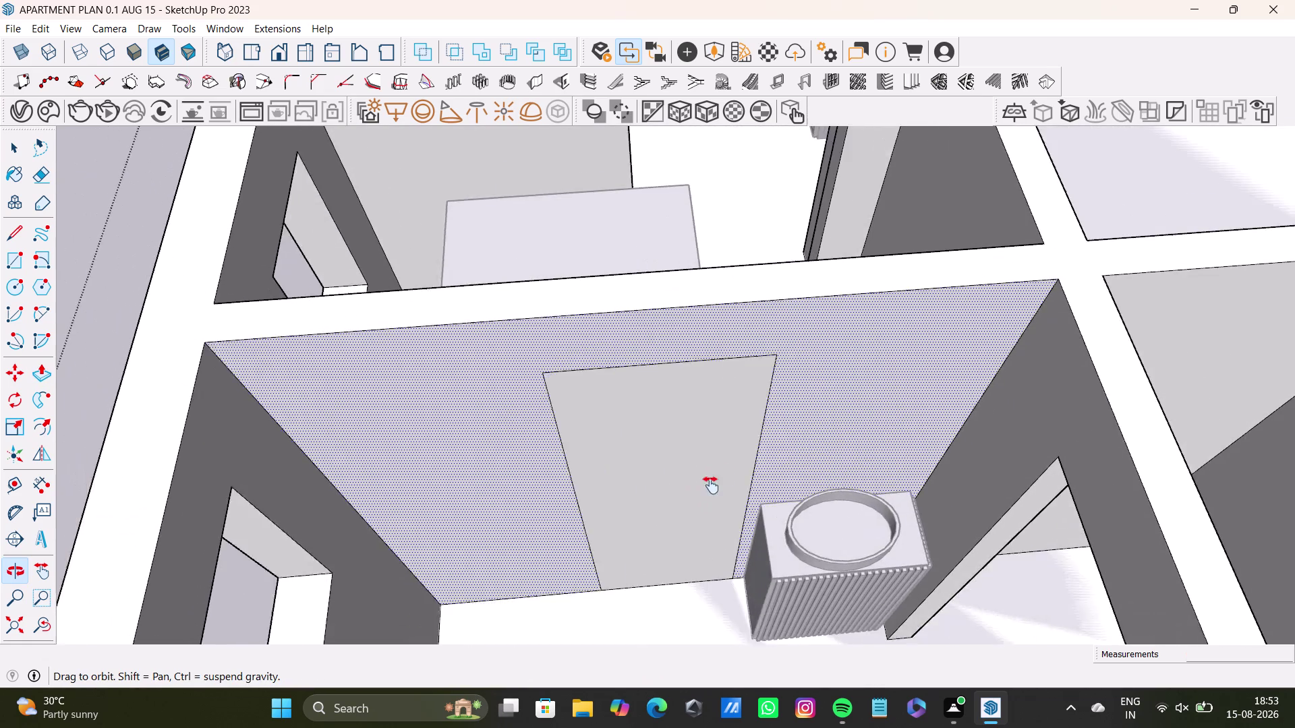
Shift the panel outline's left edge outward and its right edge inward.
middle_drag(703, 490, 728, 475)
key(space)
click(619, 467)
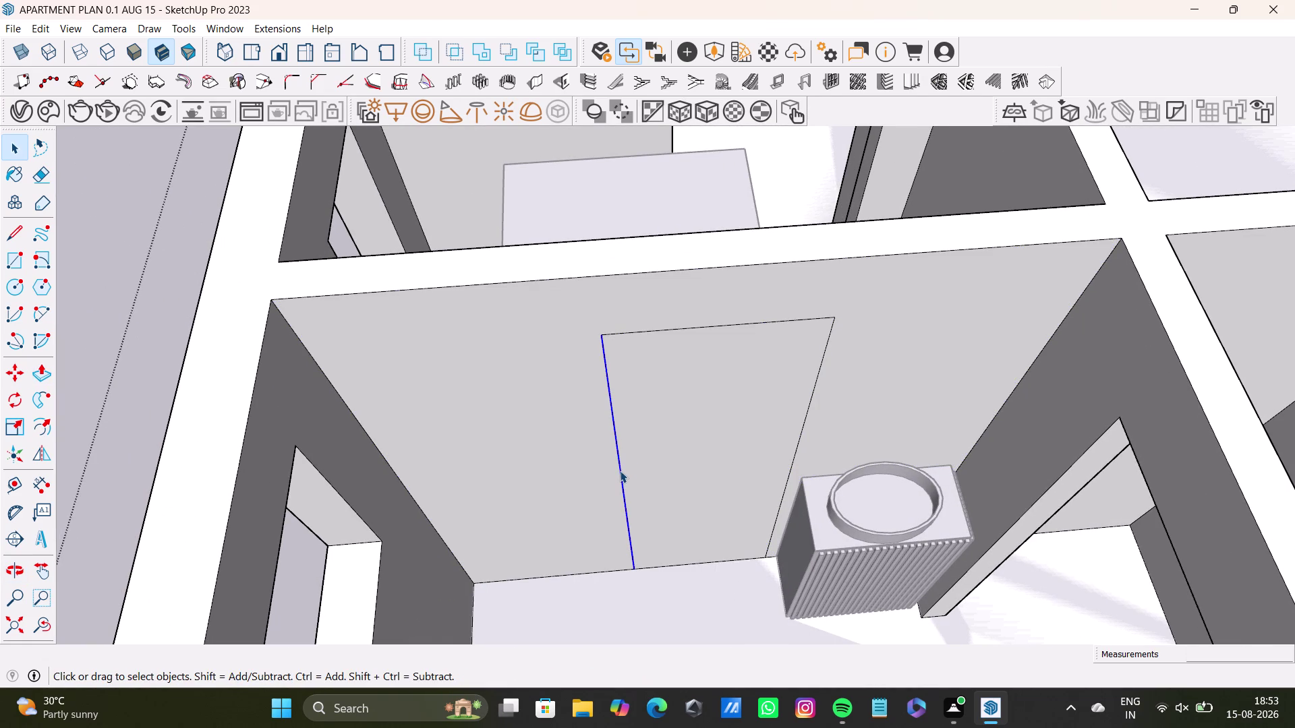
key(m)
drag(619, 471, 544, 468)
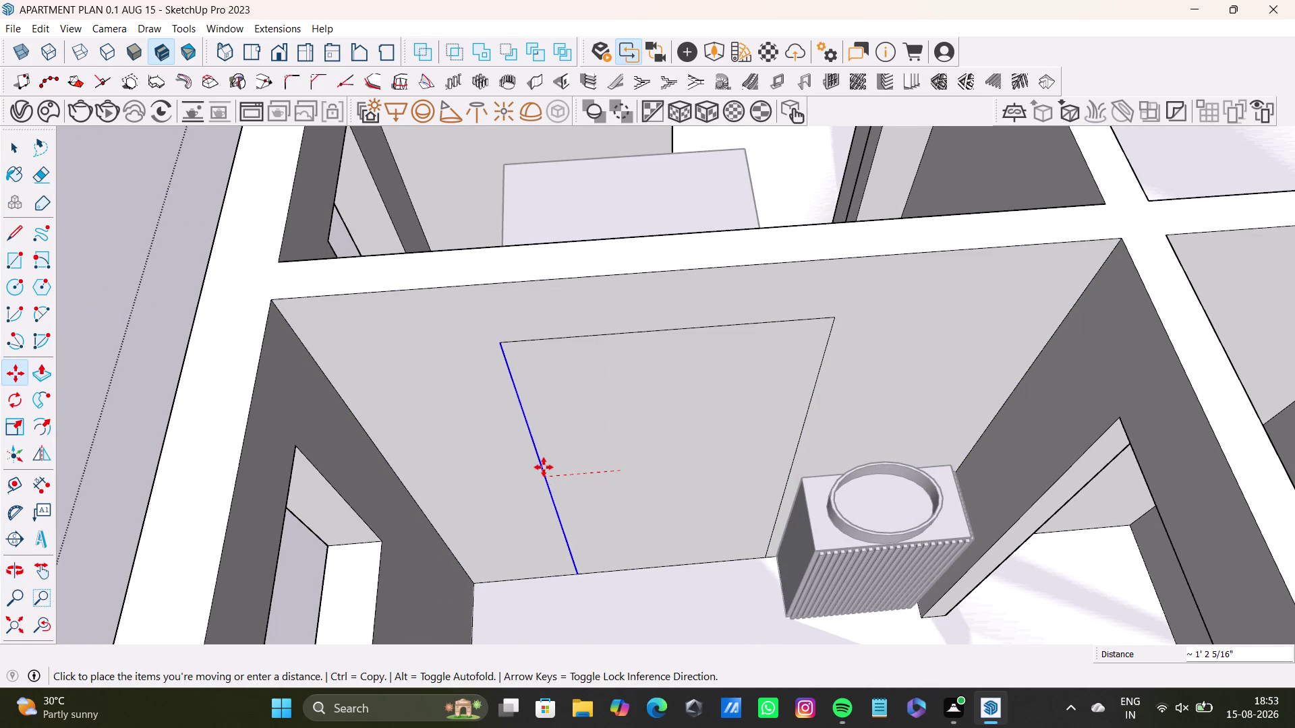
drag(543, 468, 549, 470)
key(space)
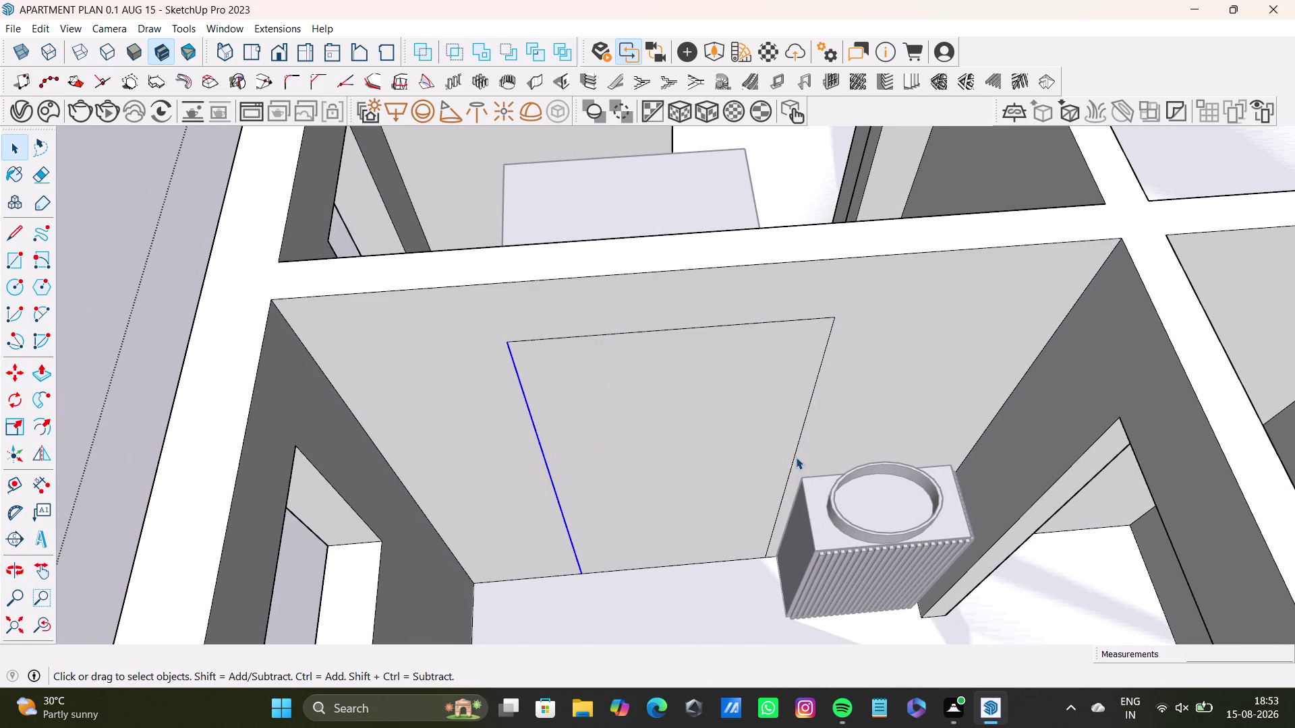
click(793, 461)
key(m)
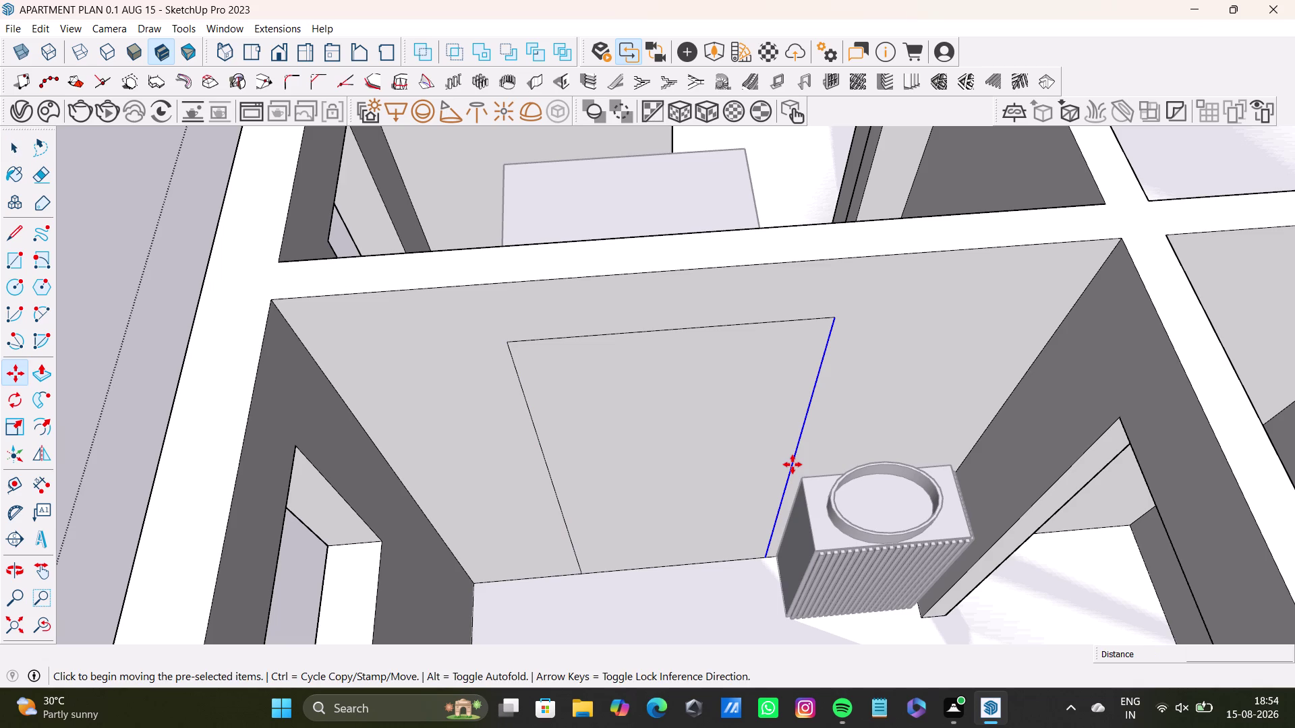
drag(792, 465, 743, 465)
Pull the panel face out from the wall, then undo the extrusion.
middle_drag(741, 471, 579, 587)
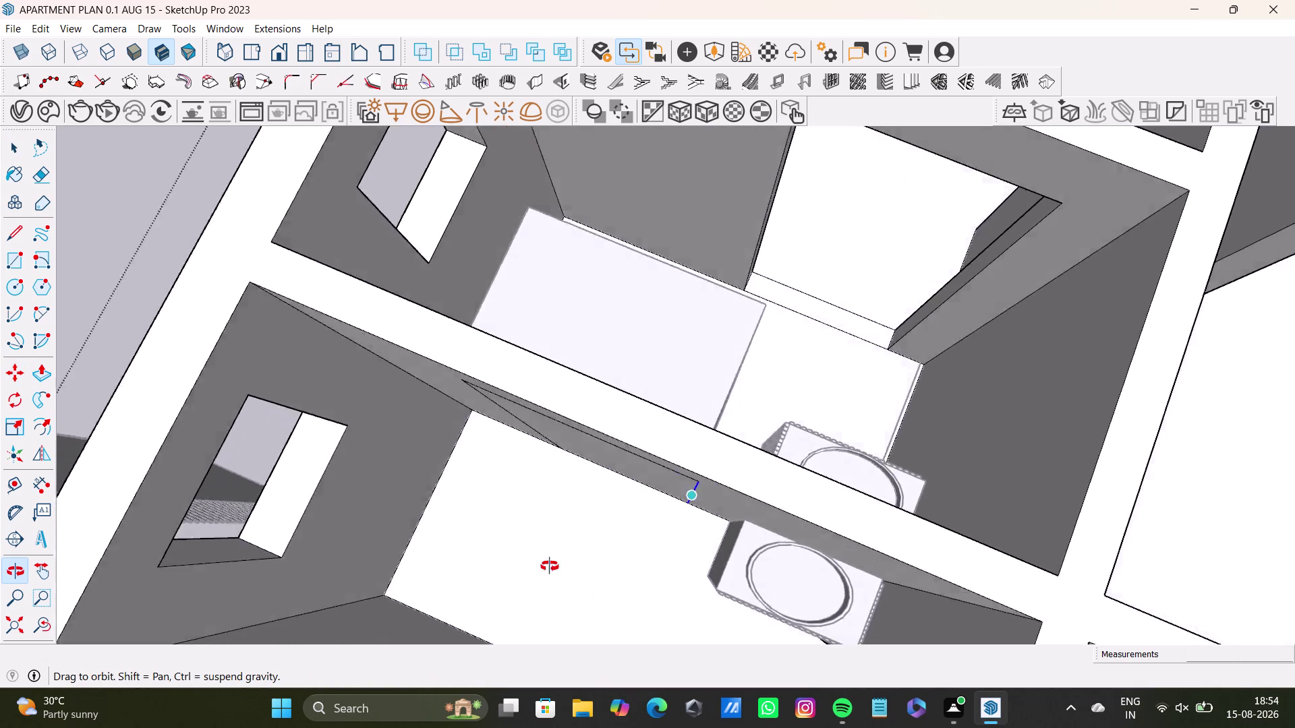
middle_drag(579, 587, 526, 518)
scroll(up, 3)
middle_drag(623, 341, 639, 305)
scroll(up, 3)
middle_drag(626, 335, 772, 334)
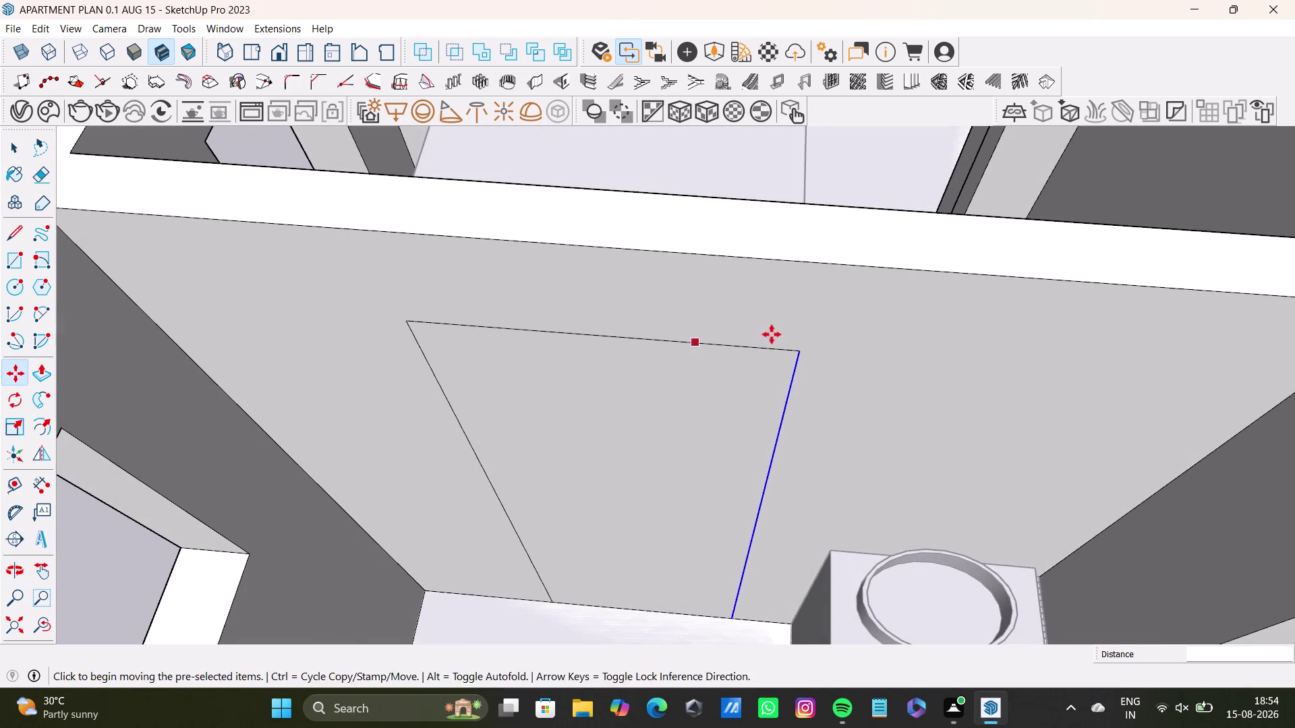
key(space)
scroll(up, 3)
middle_drag(747, 350, 755, 376)
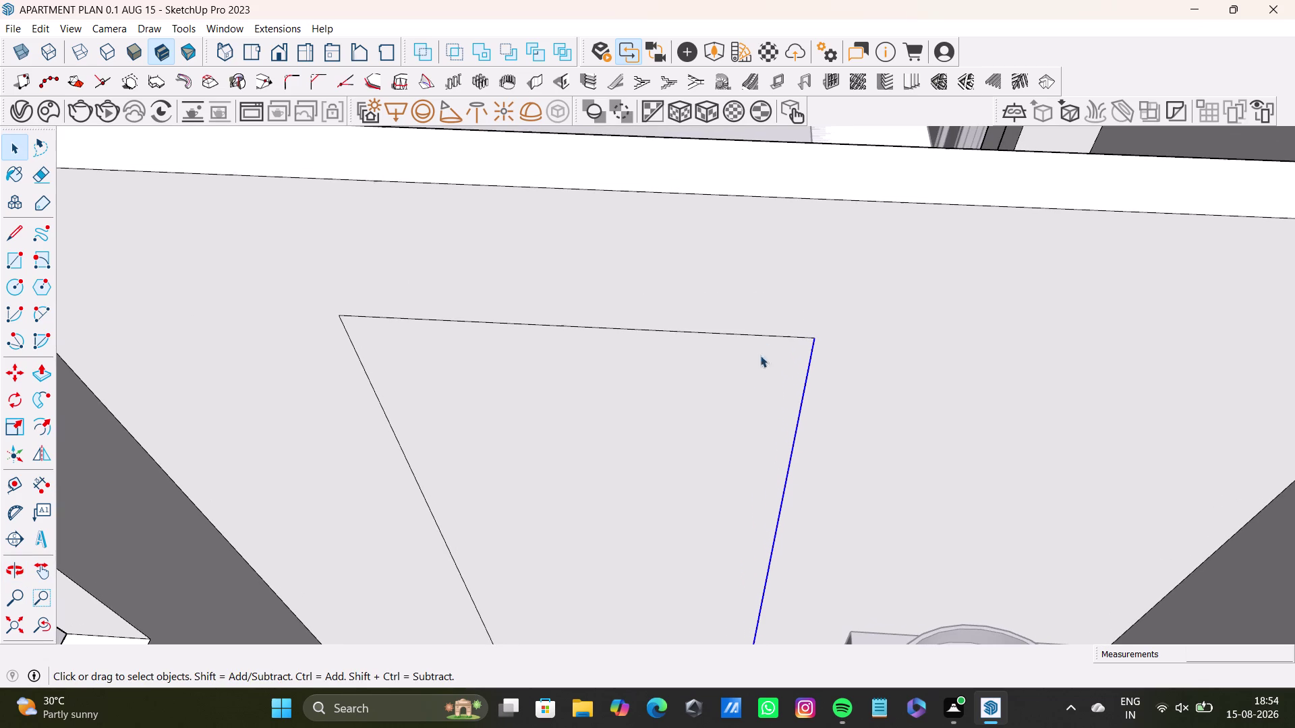
click(764, 335)
key(p)
drag(765, 336, 764, 316)
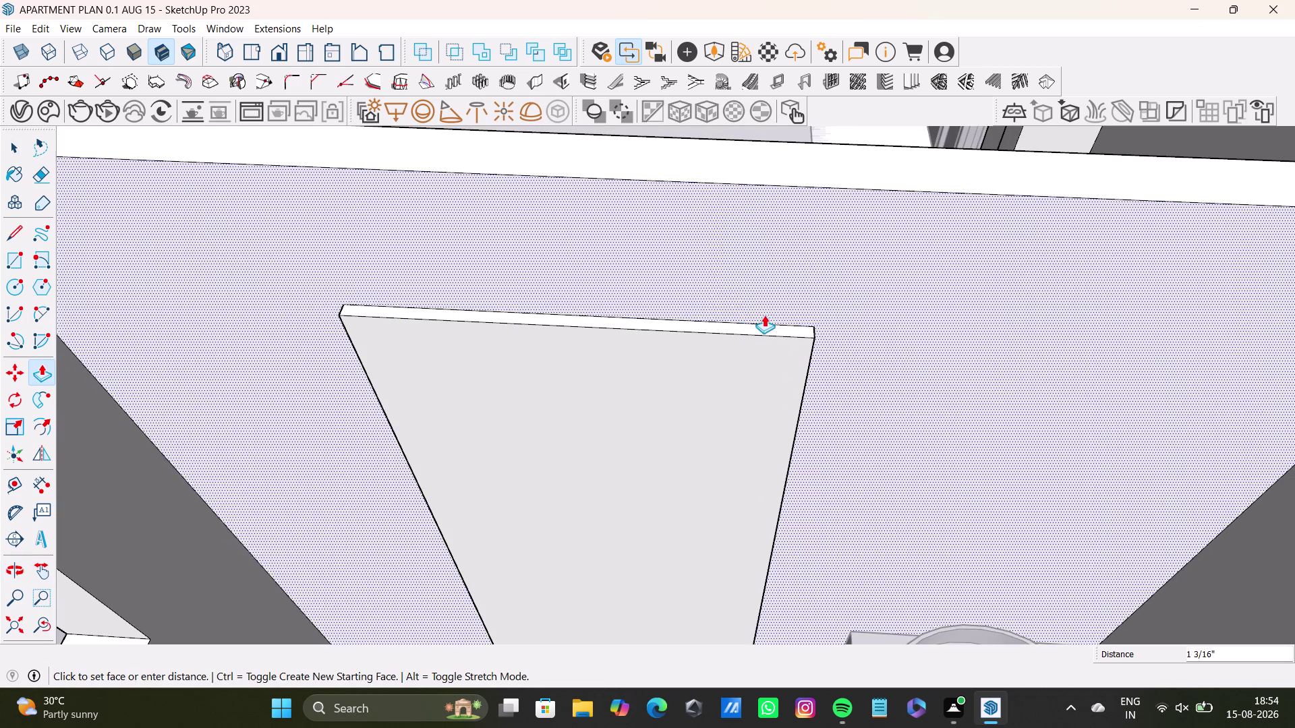
drag(764, 316, 764, 300)
key(space)
key(ctrl+z)
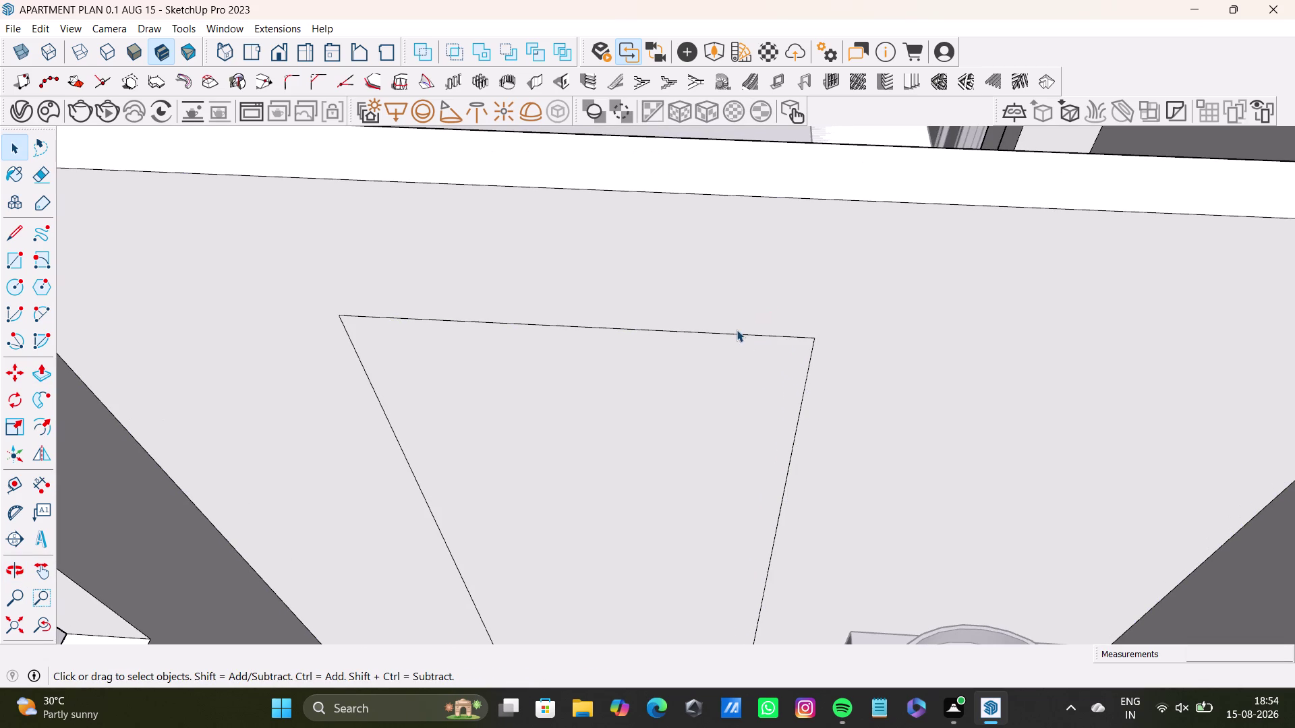
Move the outline's top edge upward.
click(736, 334)
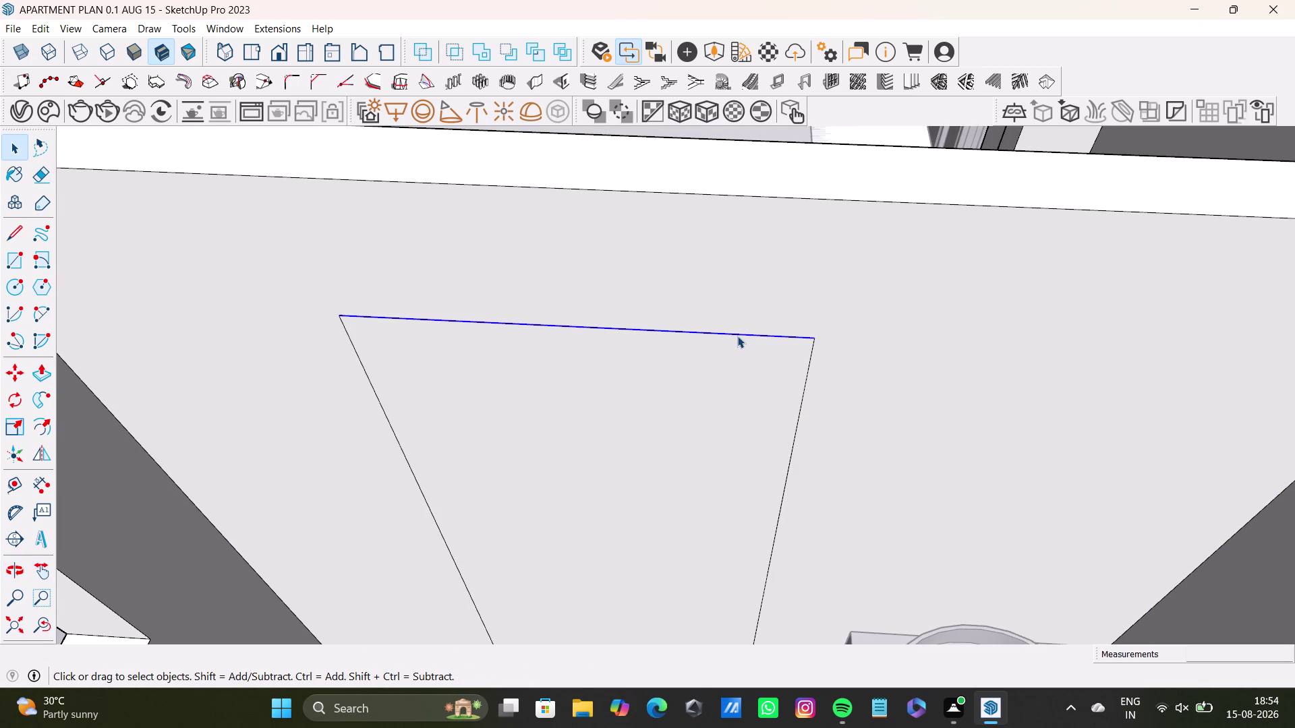
key(m)
drag(737, 335, 746, 237)
scroll(down, 3)
Push/pull the panel face outward to a 1/2 inch thickness.
middle_drag(717, 423, 538, 540)
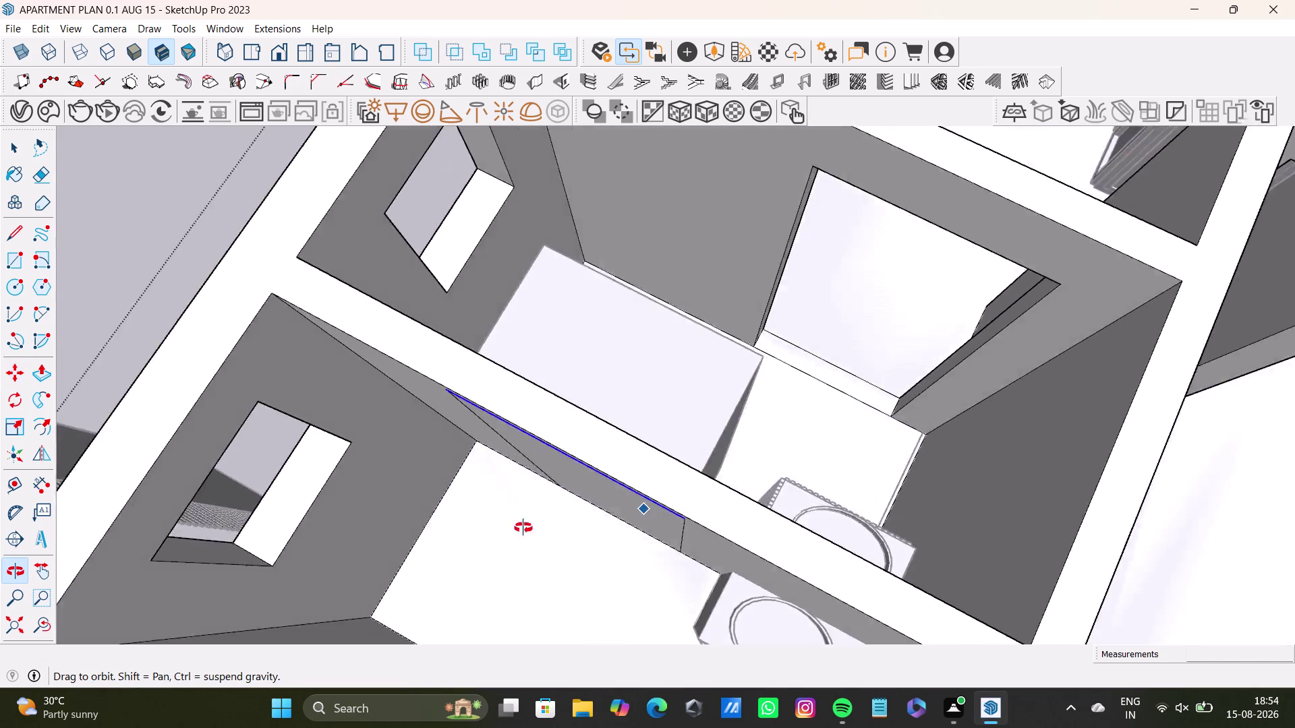
middle_drag(538, 539, 334, 379)
middle_drag(495, 320, 426, 327)
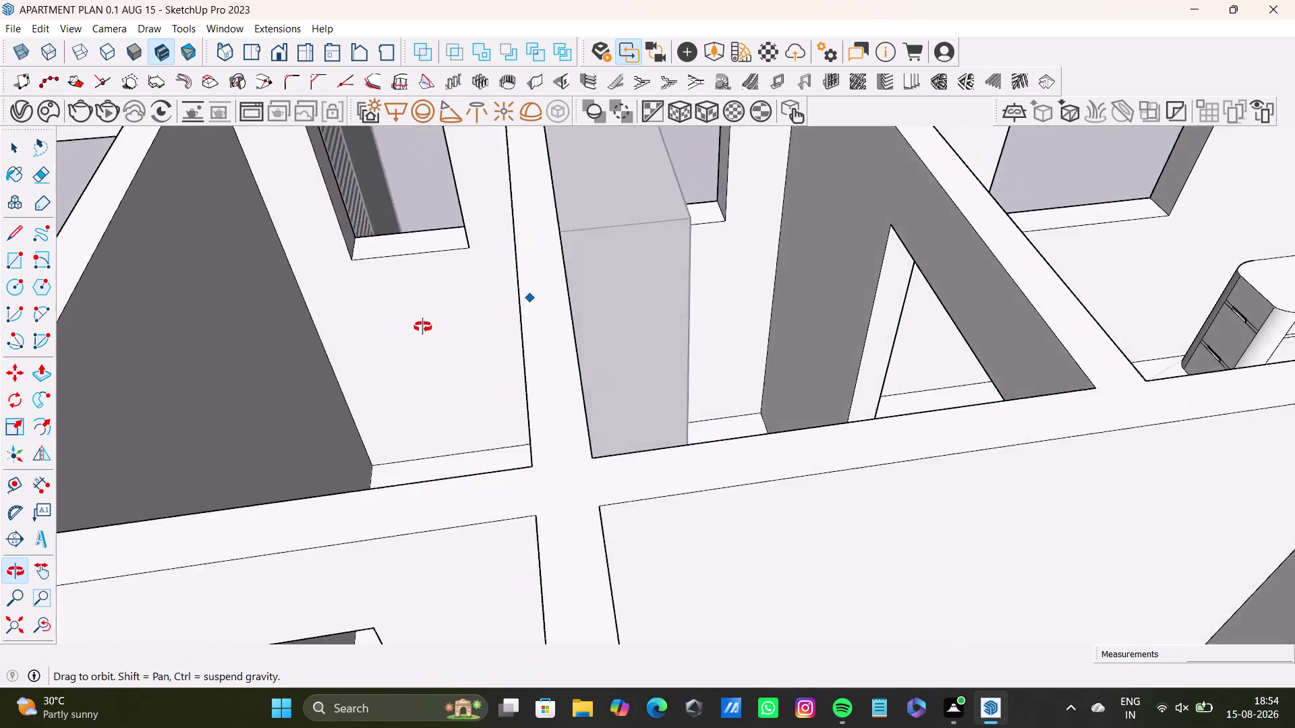
middle_drag(425, 327, 918, 415)
key(space)
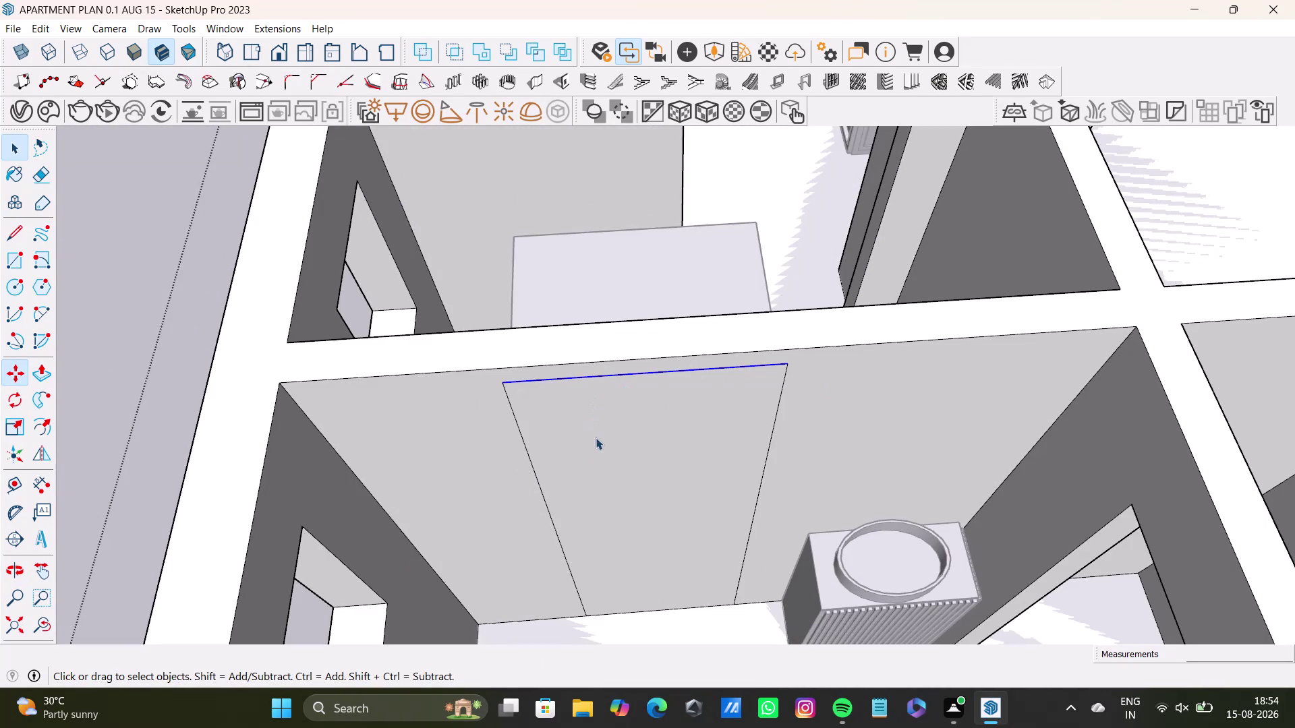
click(647, 460)
key(p)
click(648, 460)
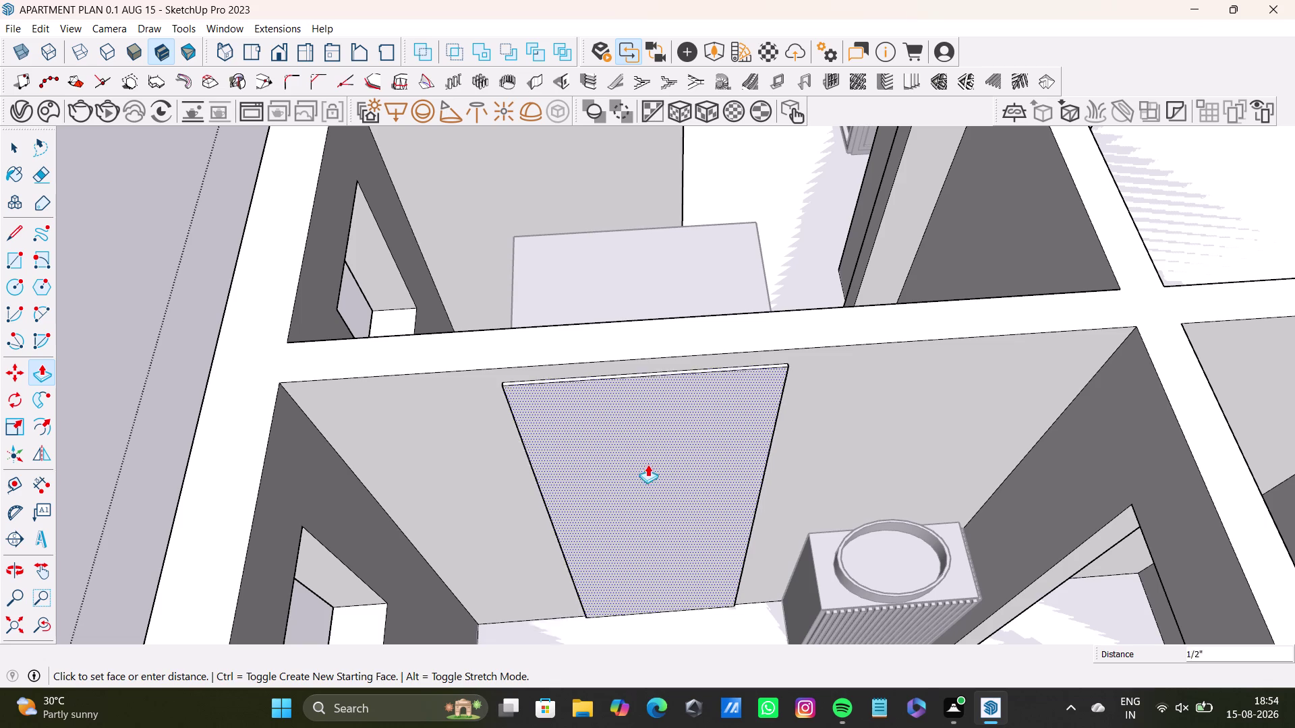
key(space)
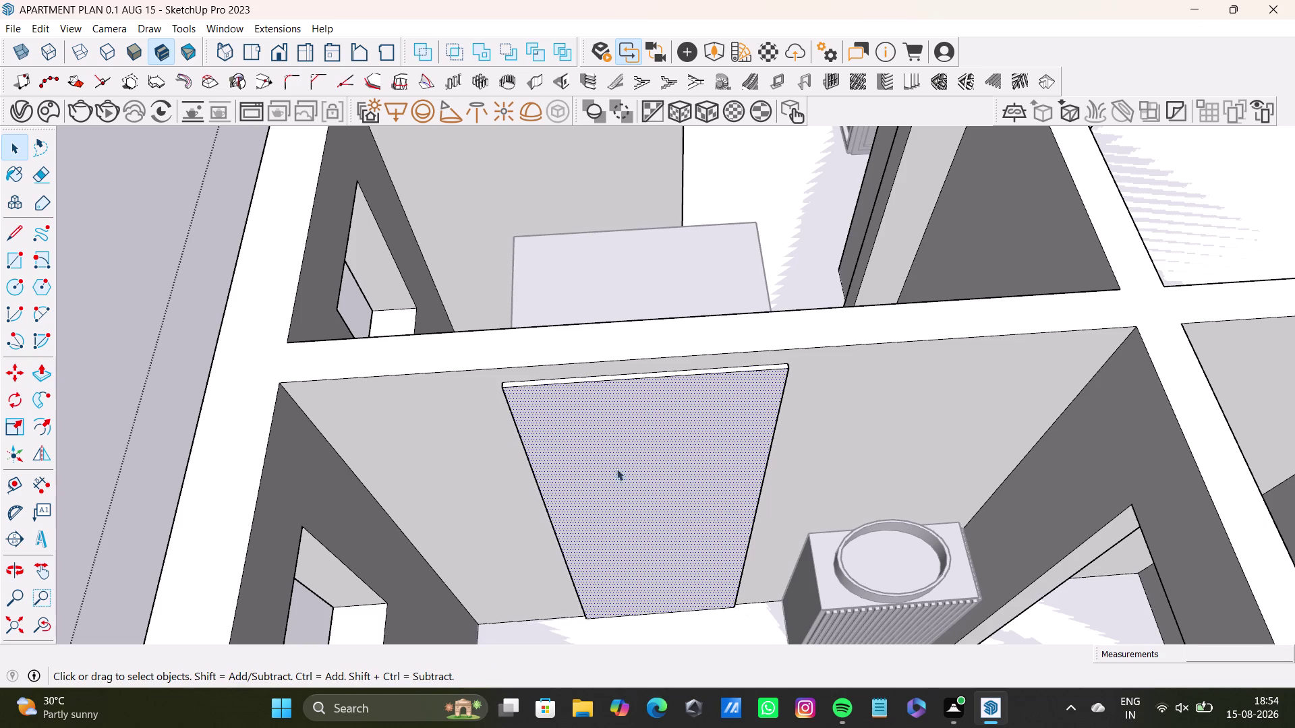
Place guides just below the panel top and inside its right edge.
click(17, 485)
scroll(up, 3)
click(653, 365)
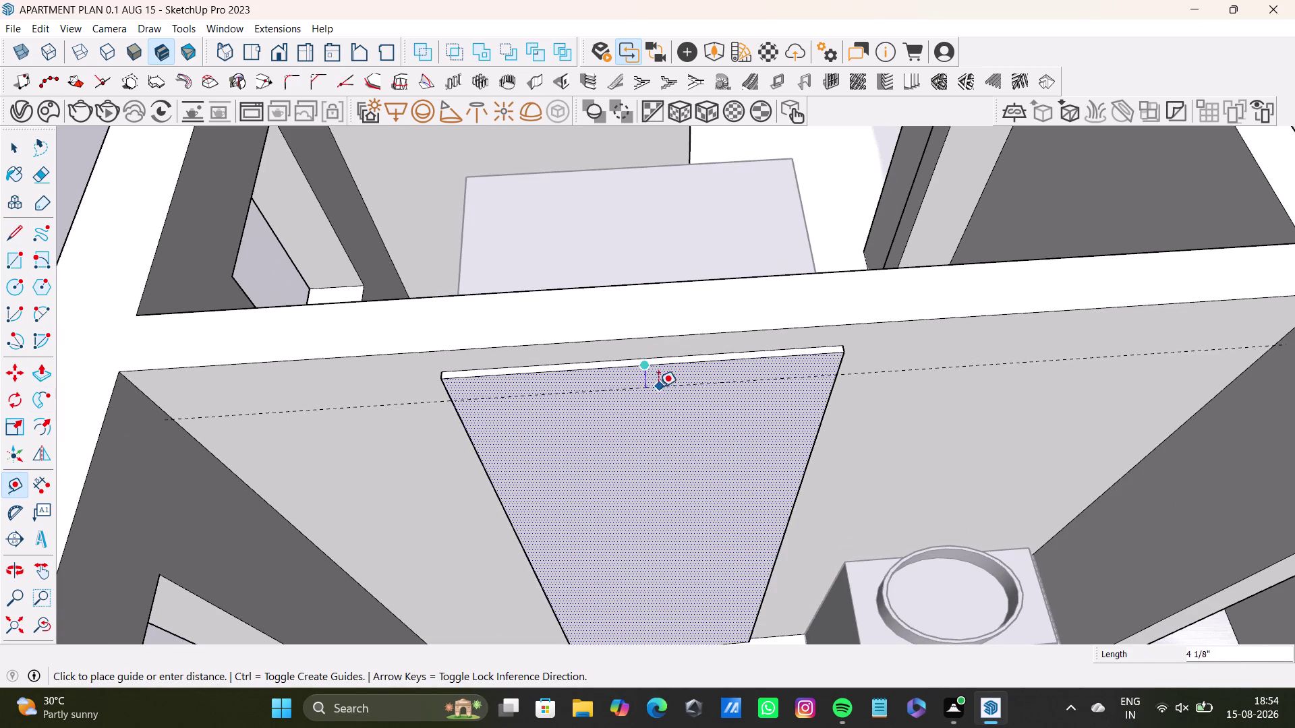
click(656, 381)
middle_drag(785, 421, 773, 363)
drag(12, 483, 50, 479)
scroll(up, 3)
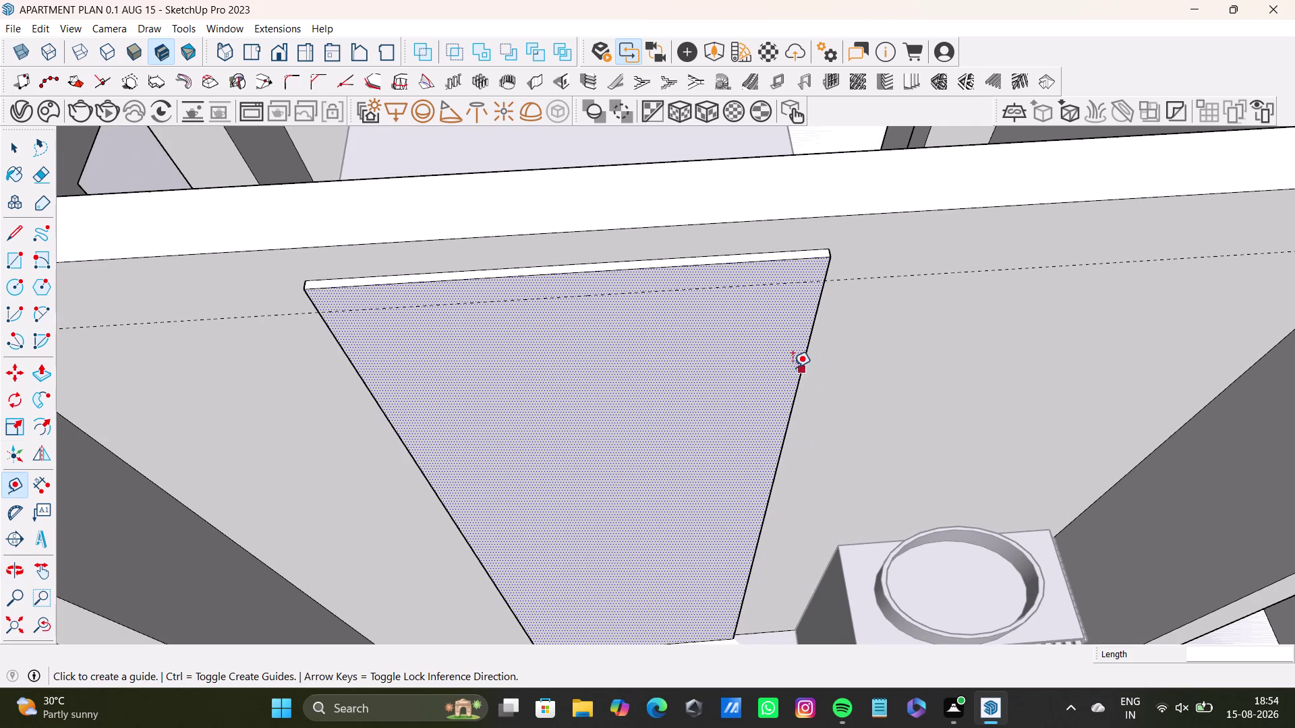
click(800, 370)
click(782, 368)
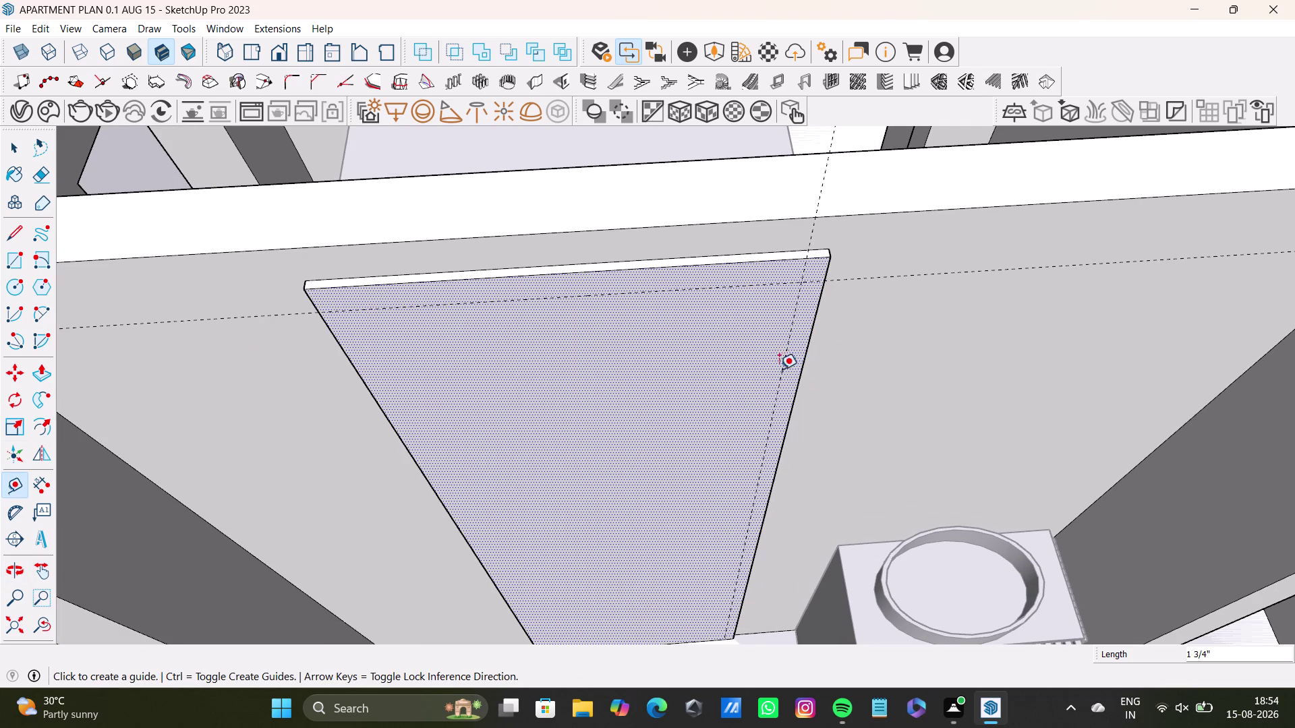
scroll(down, 3)
middle_drag(767, 387, 768, 337)
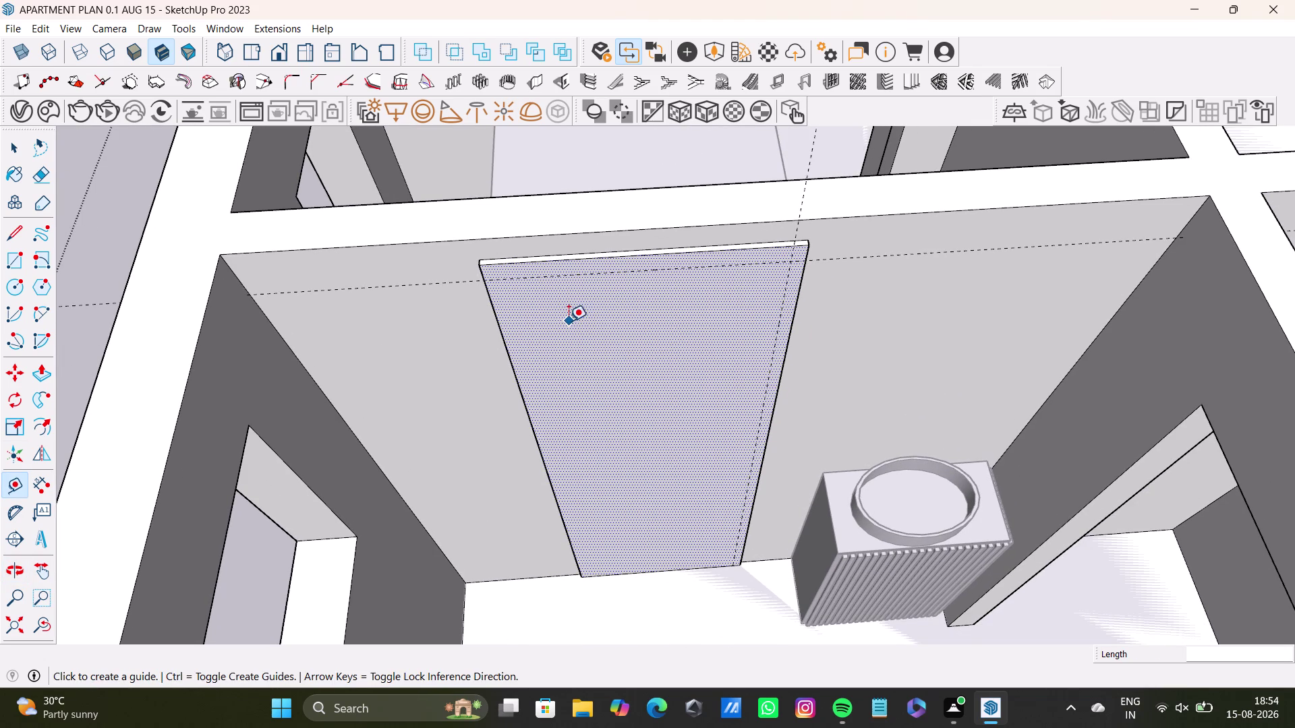
Start a vertical line on the panel's top edge near the right side.
key(l)
scroll(up, 3)
click(776, 252)
scroll(down, 3)
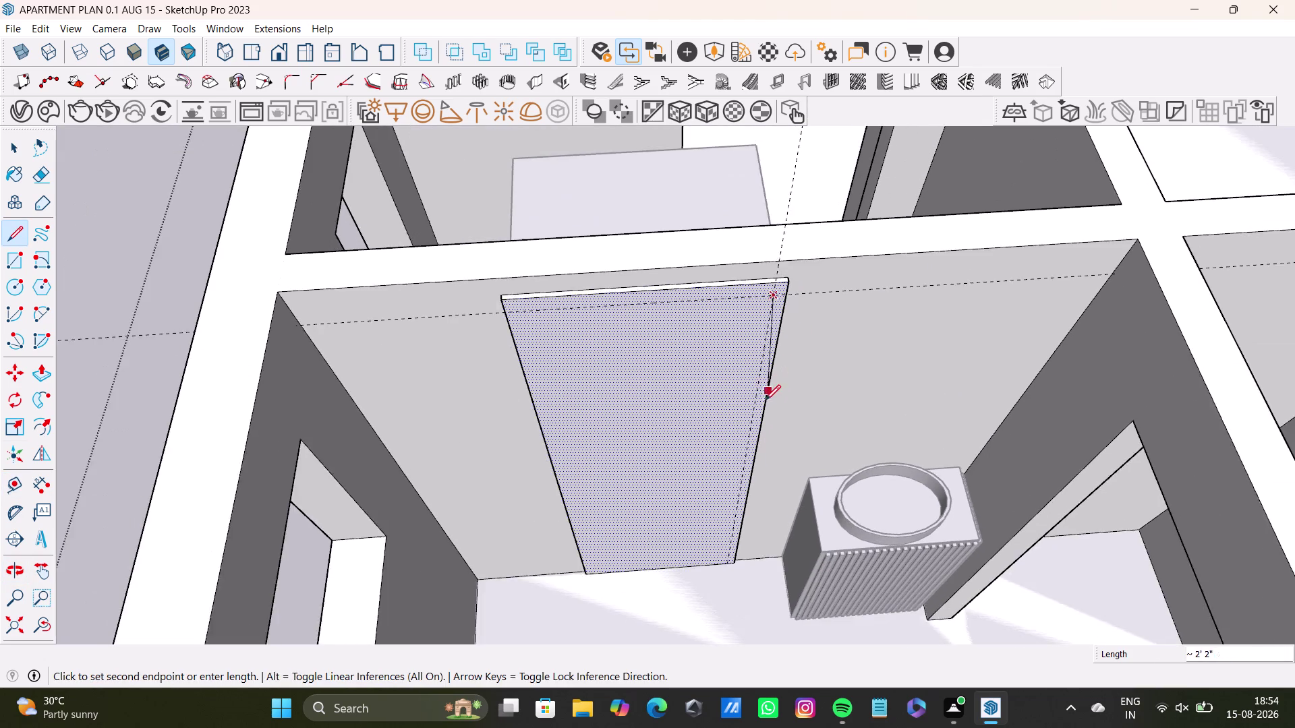
scroll(down, 3)
middle_drag(765, 400, 756, 339)
End the line on the panel's bottom edge, splitting off a narrow strip.
key(Up)
scroll(down, 3)
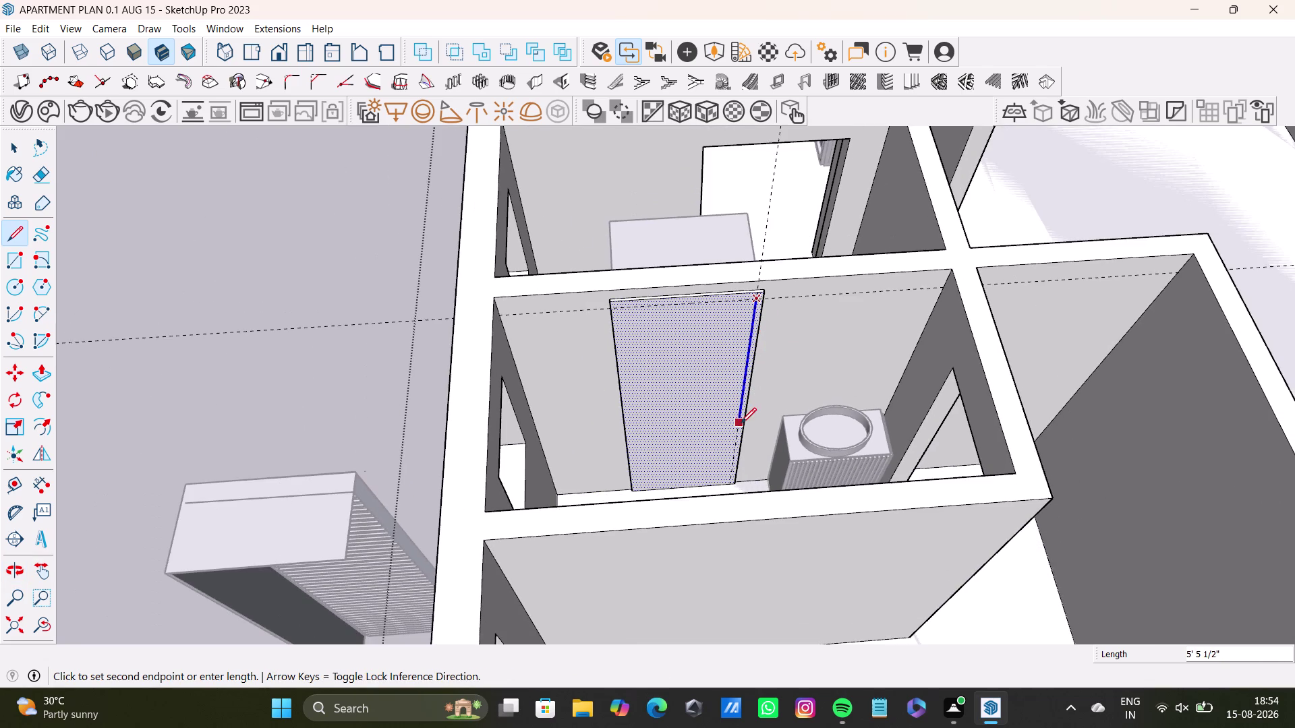
middle_drag(740, 424, 745, 375)
scroll(up, 3)
middle_drag(746, 403, 745, 464)
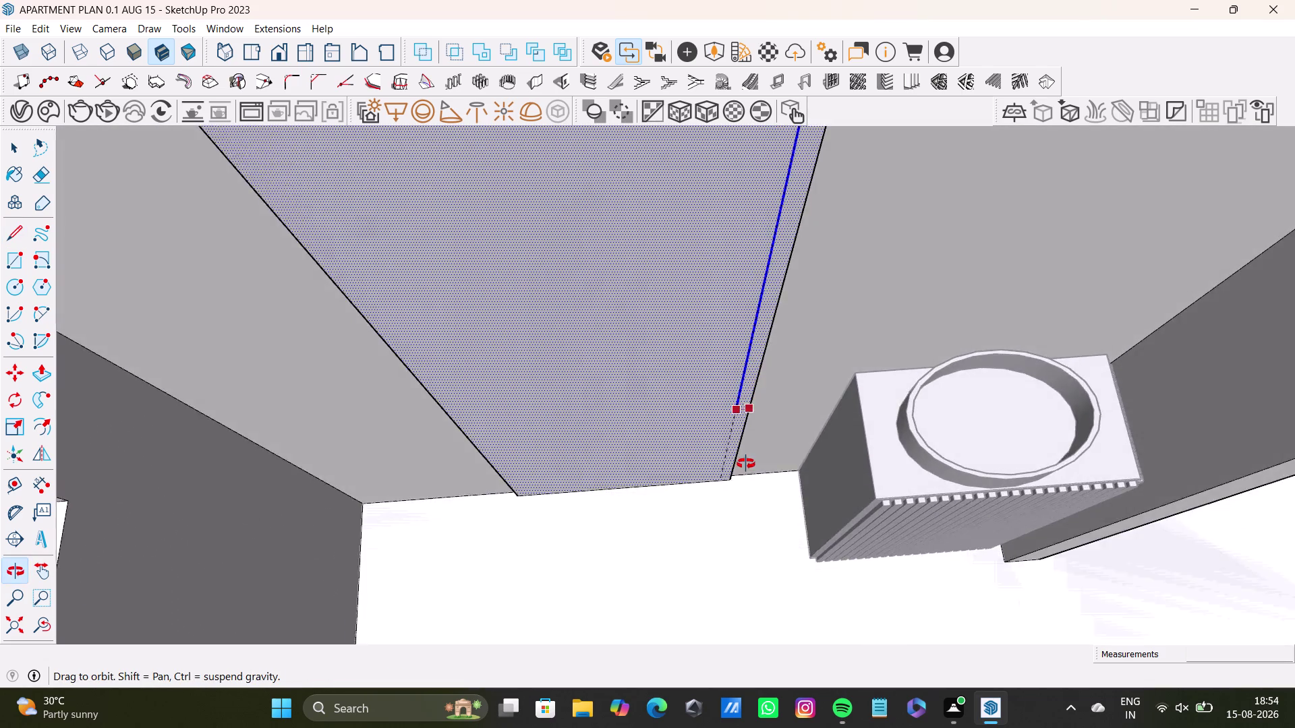
middle_drag(746, 463, 747, 409)
click(730, 512)
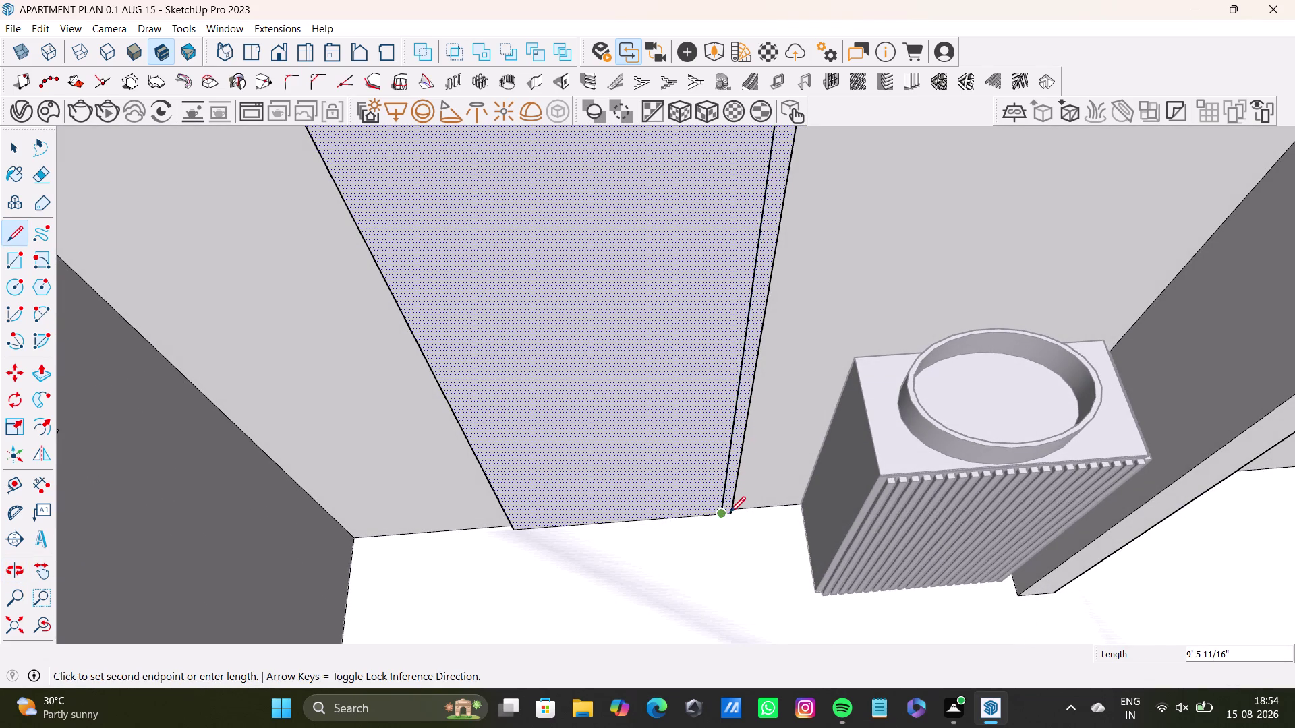
key(space)
scroll(down, 3)
middle_drag(672, 389, 722, 513)
scroll(up, 3)
middle_drag(734, 438, 776, 413)
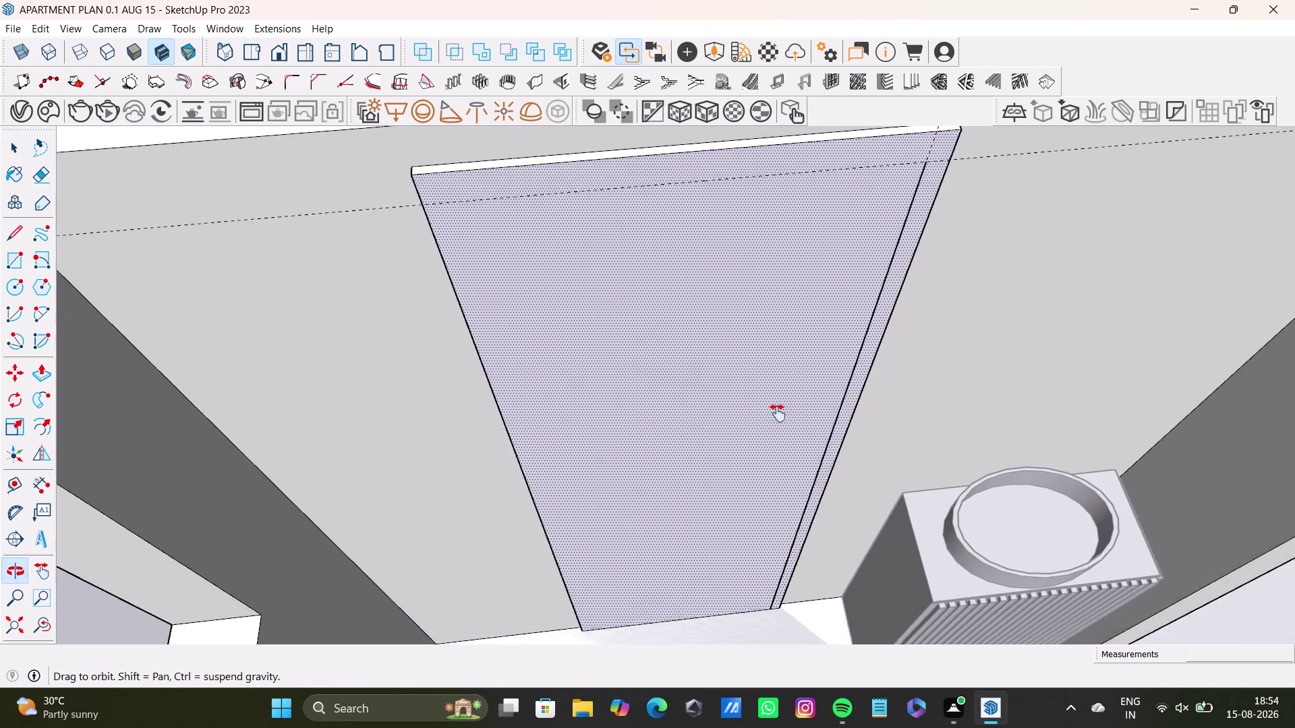
middle_drag(776, 413, 781, 443)
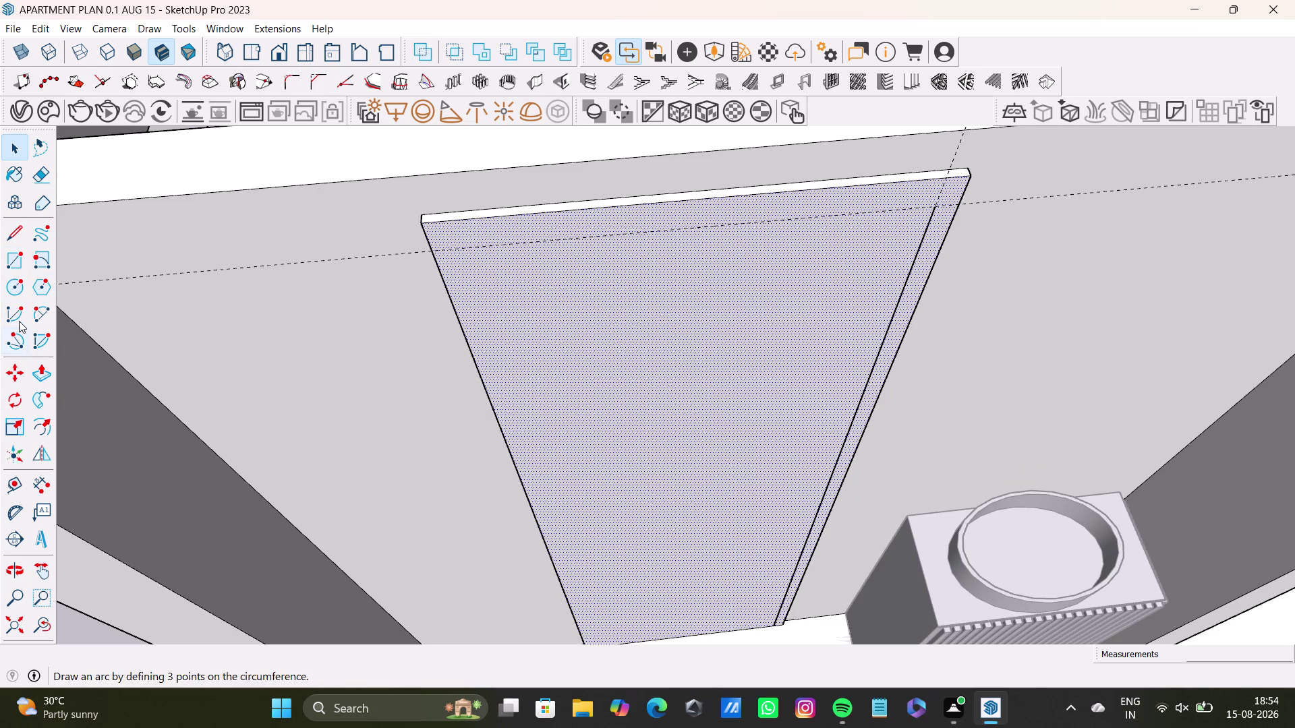
Draw a thin rectangle strip across the top of the panel.
click(17, 263)
scroll(up, 3)
click(949, 207)
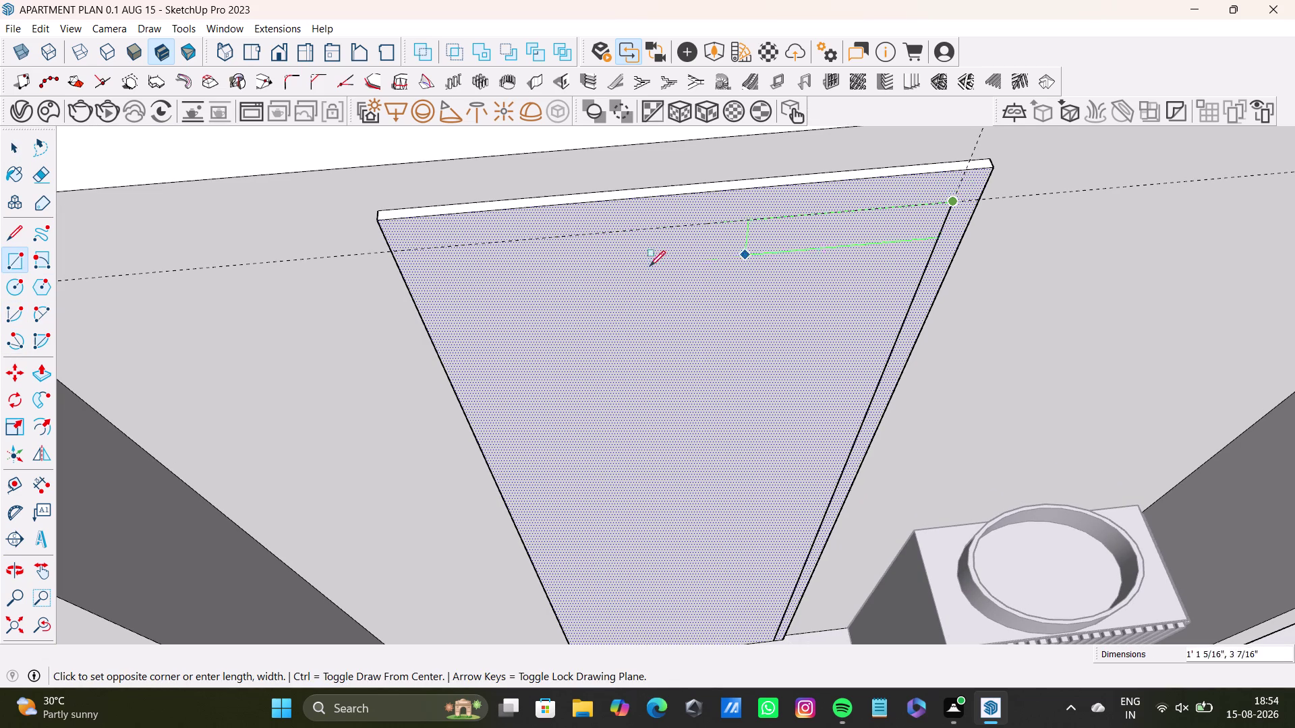
key(Left)
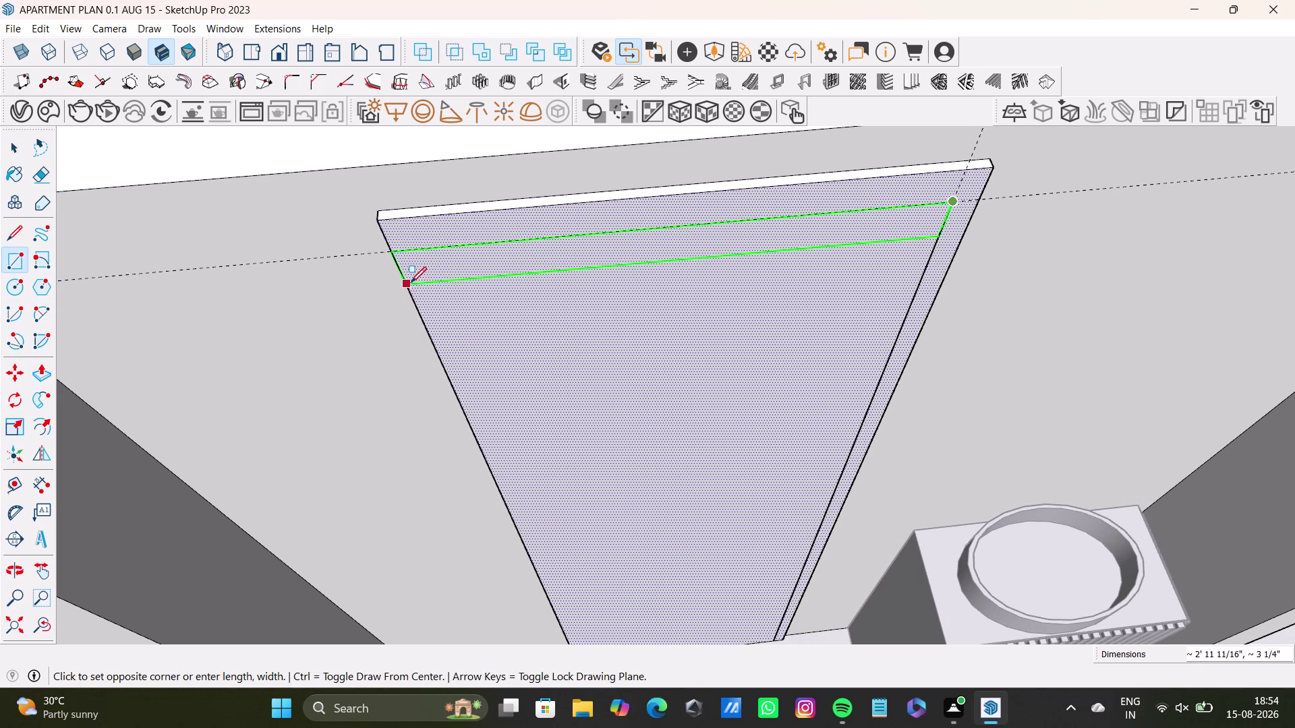
key(Right)
key(Left)
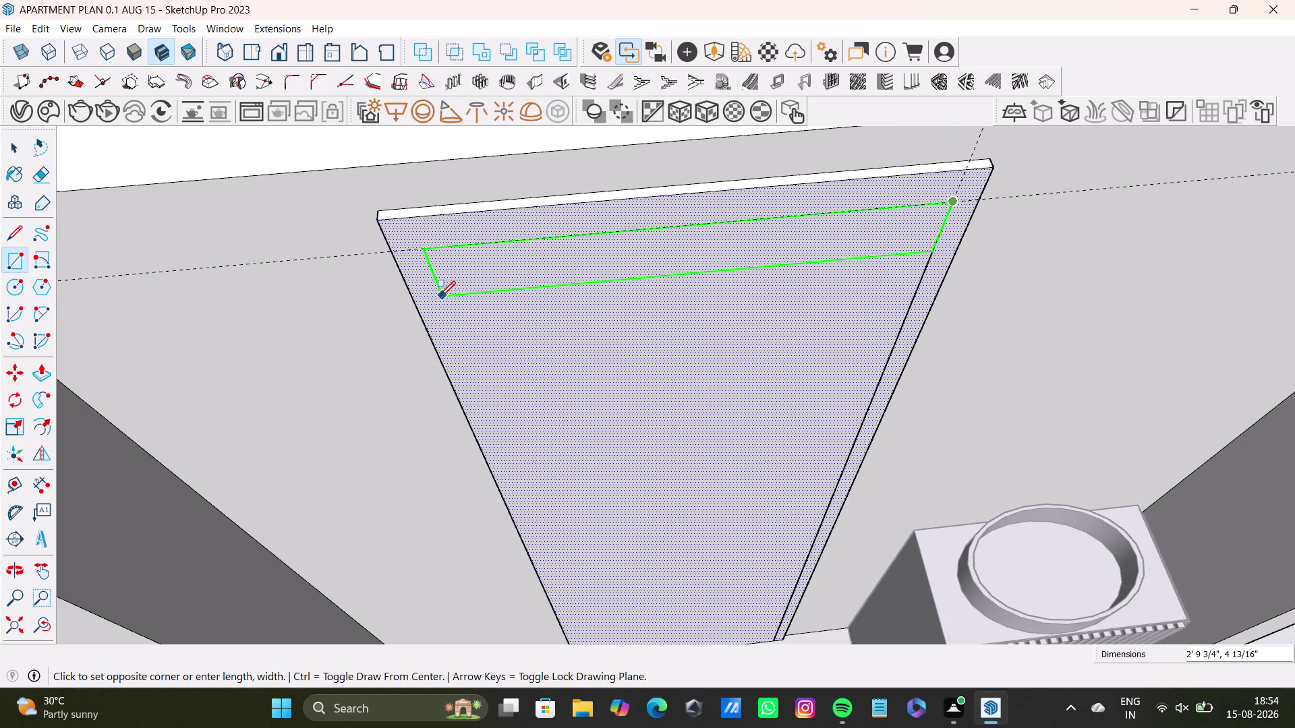
click(403, 265)
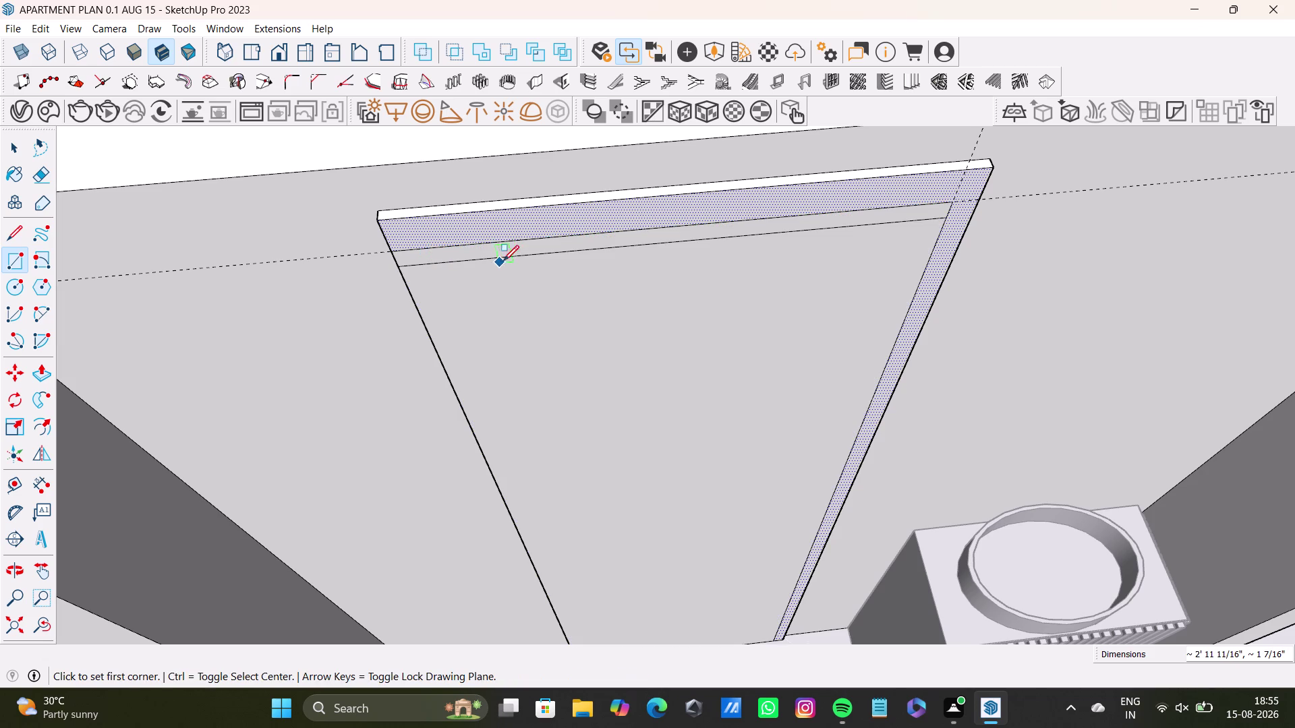
Select the thin strip face and push/pull it outward from the wall.
key(space)
key(space)
click(522, 253)
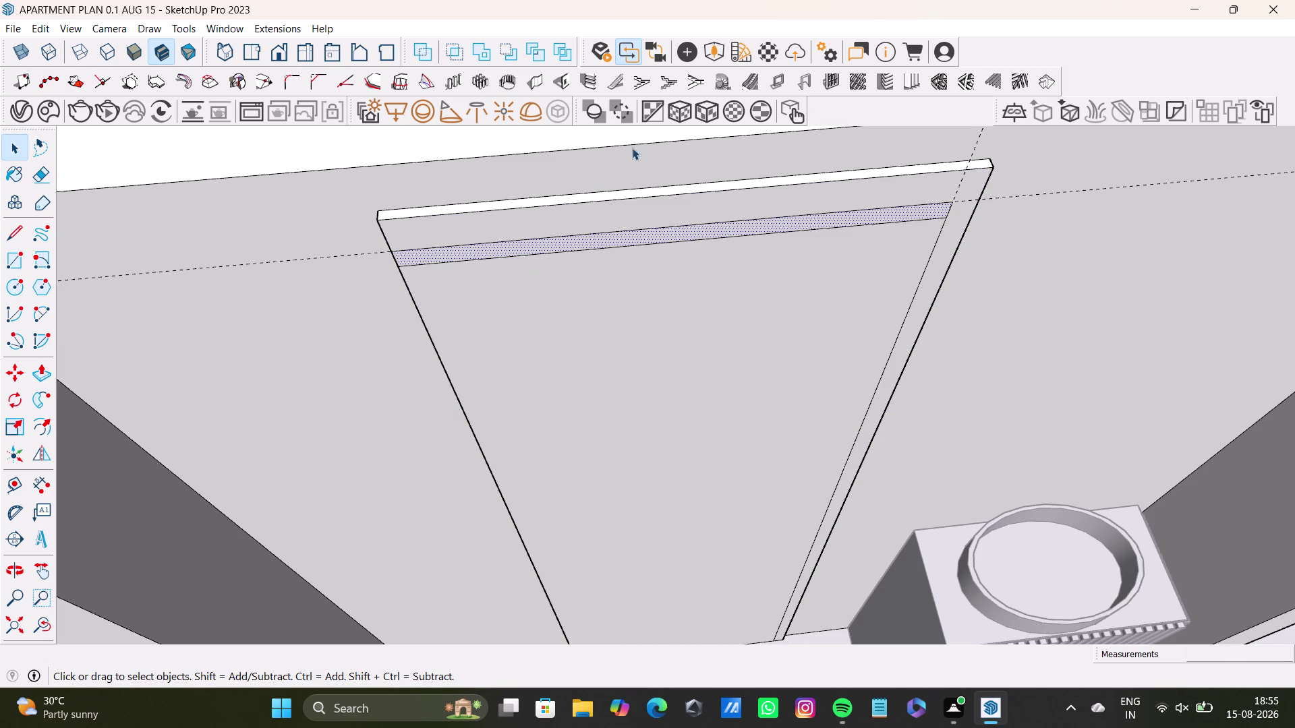
scroll(up, 3)
click(615, 238)
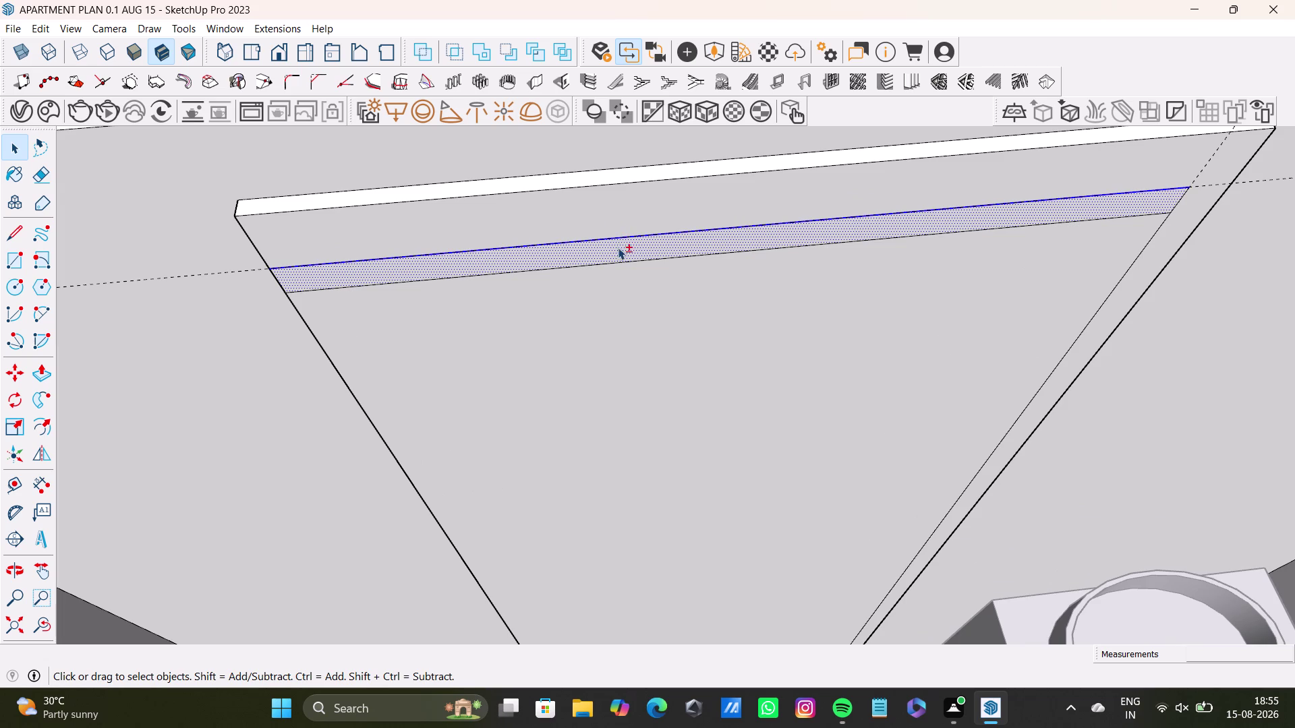
click(617, 257)
click(283, 283)
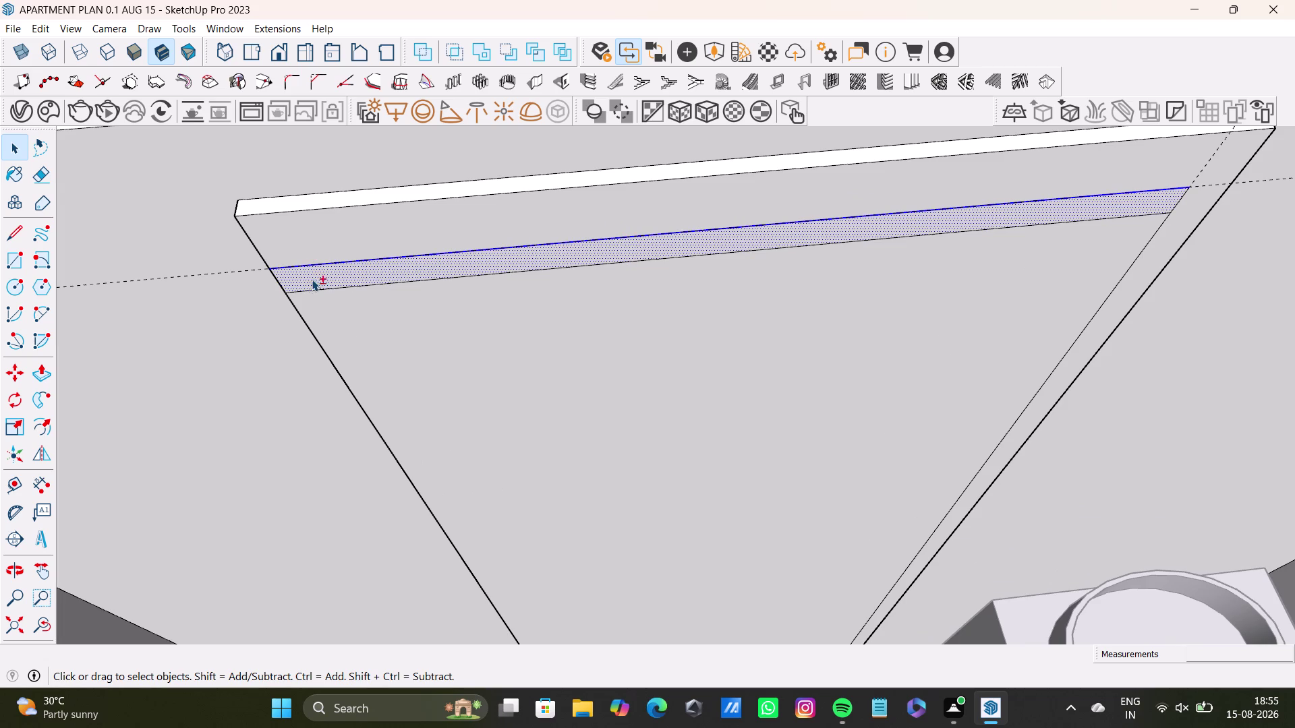
click(314, 277)
click(328, 282)
key(p)
click(534, 262)
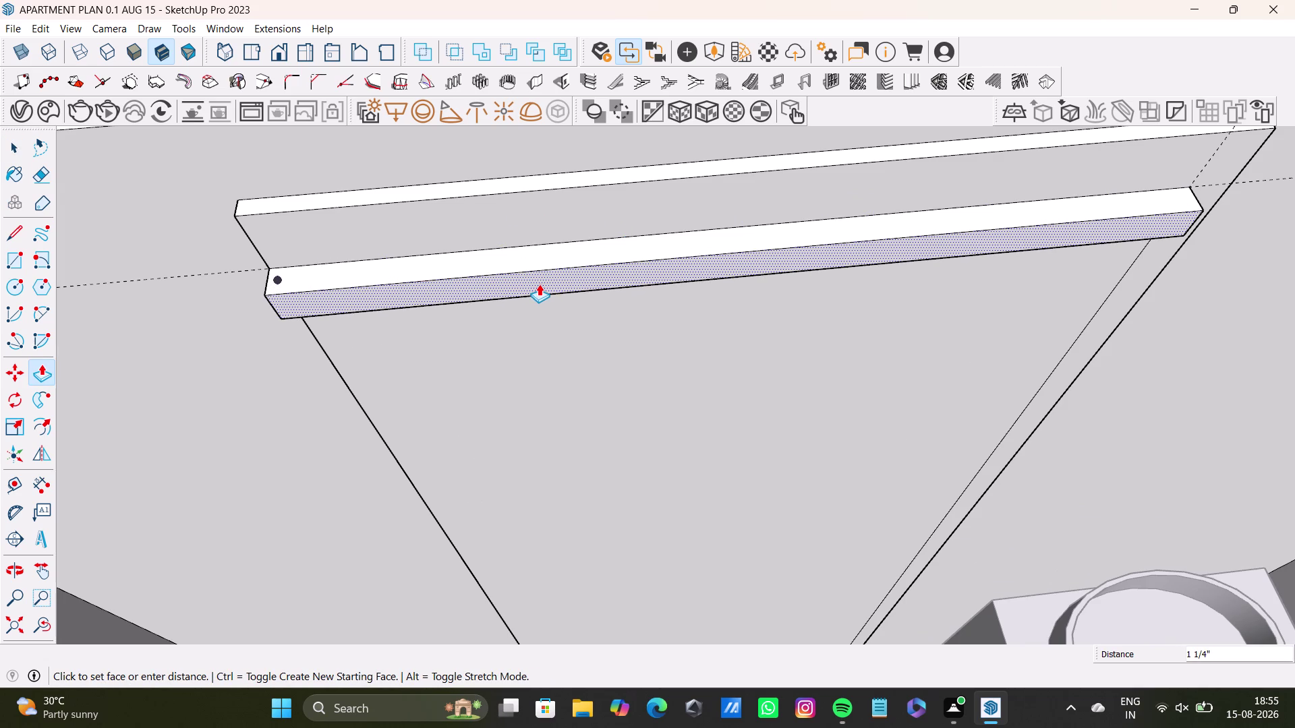
click(539, 281)
Inspect the projecting strip from below and readjust its projection.
middle_drag(575, 306, 705, 250)
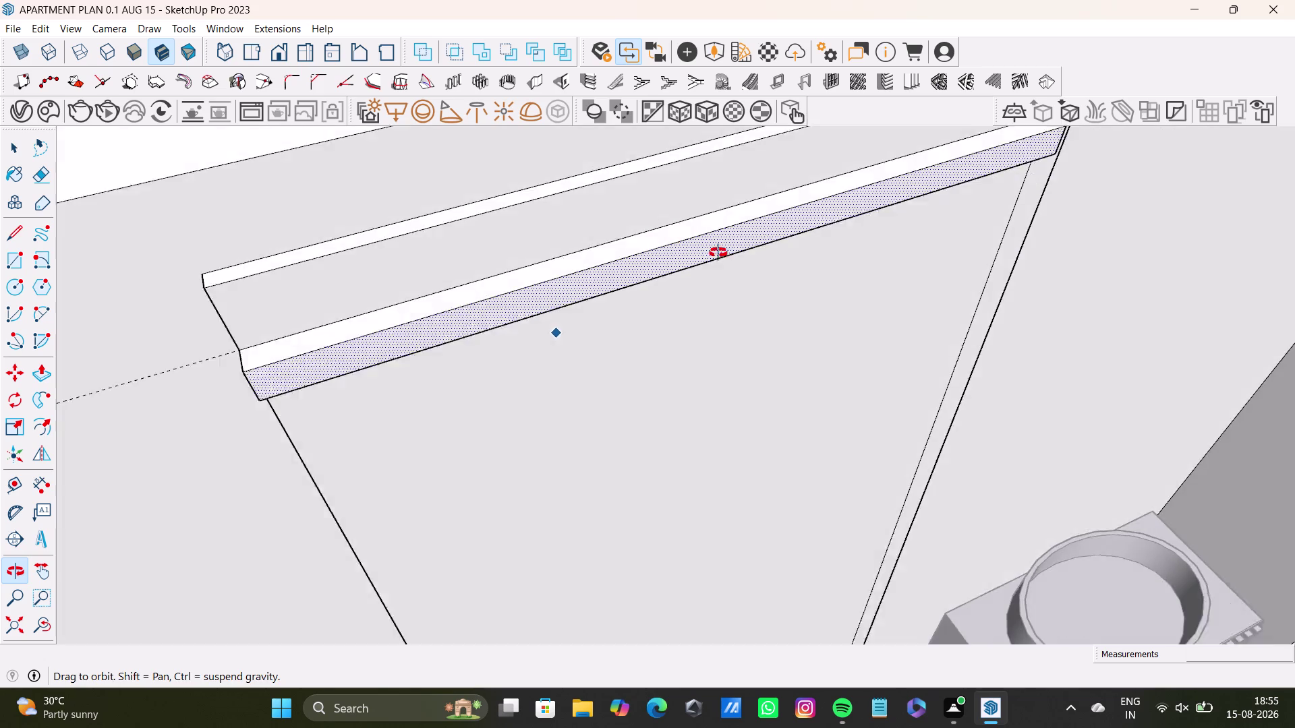
middle_drag(705, 250, 737, 255)
middle_drag(702, 306, 768, 205)
middle_drag(702, 242, 826, 242)
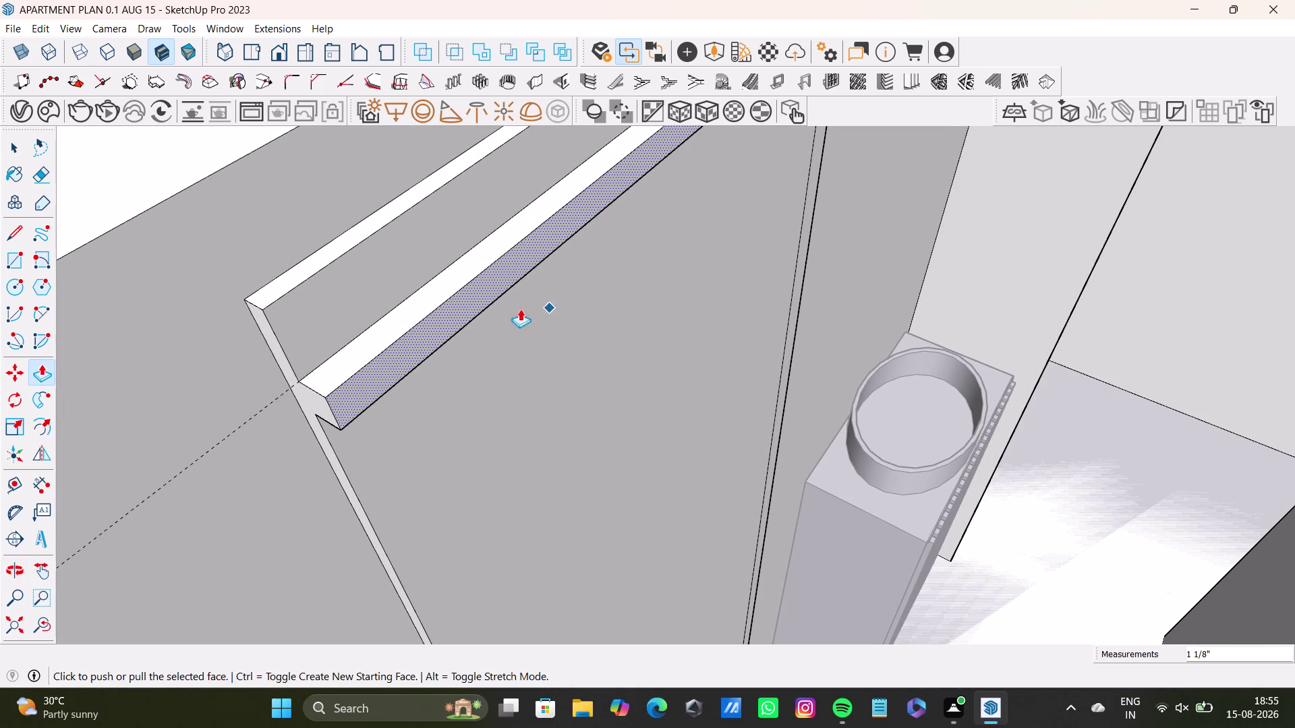
click(481, 286)
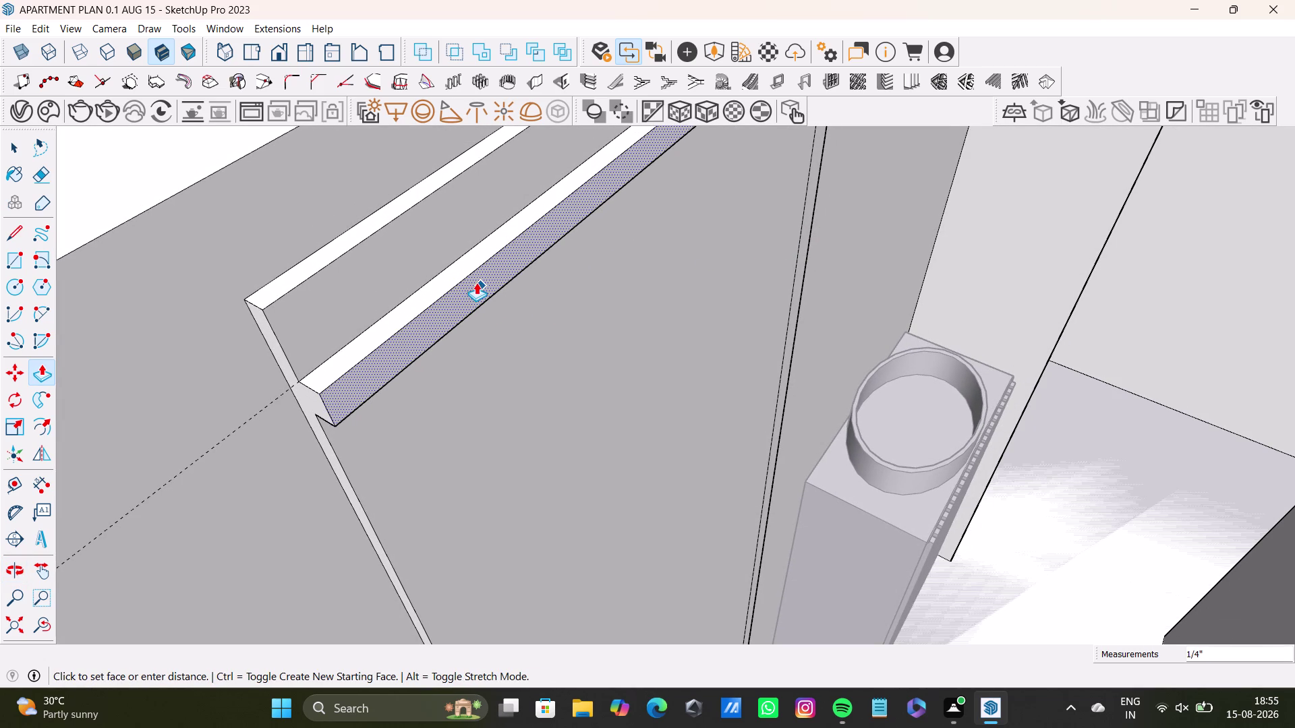
key(space)
click(8, 236)
Draw a line to tidy the edge at the strip's end.
scroll(up, 3)
middle_drag(293, 363, 350, 350)
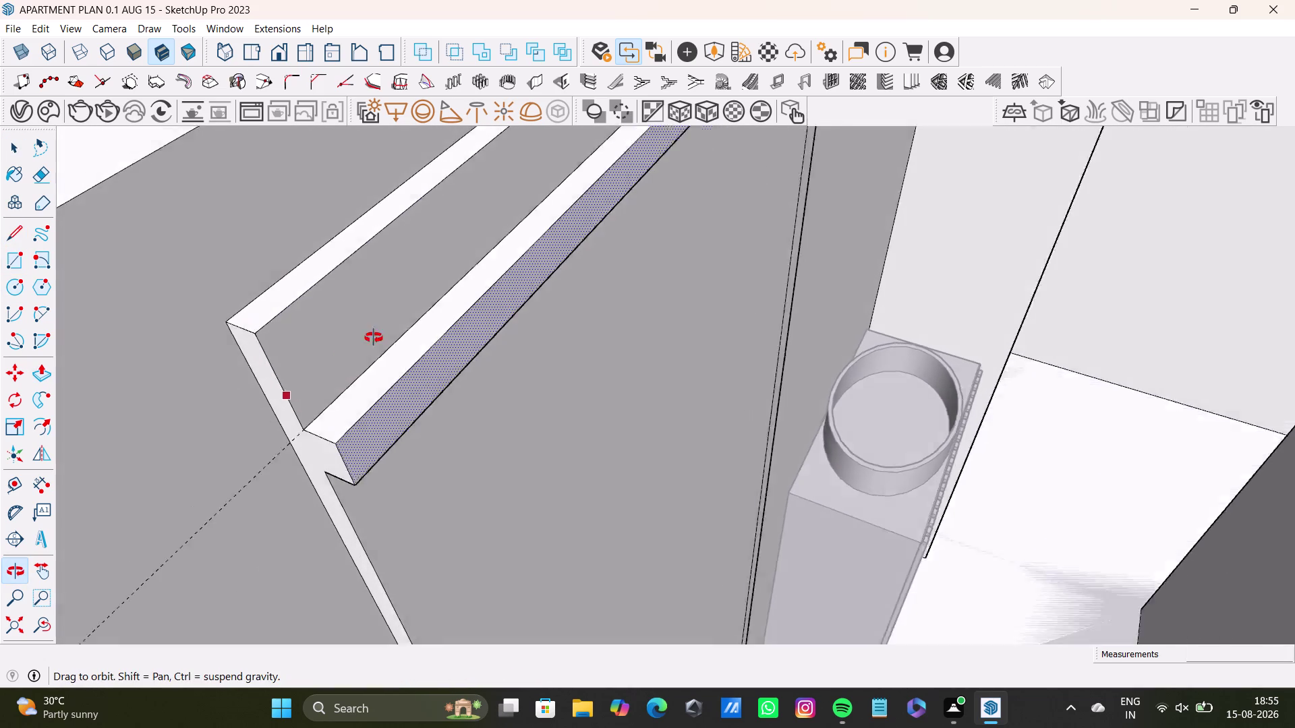
middle_drag(349, 350, 399, 302)
scroll(up, 3)
click(304, 465)
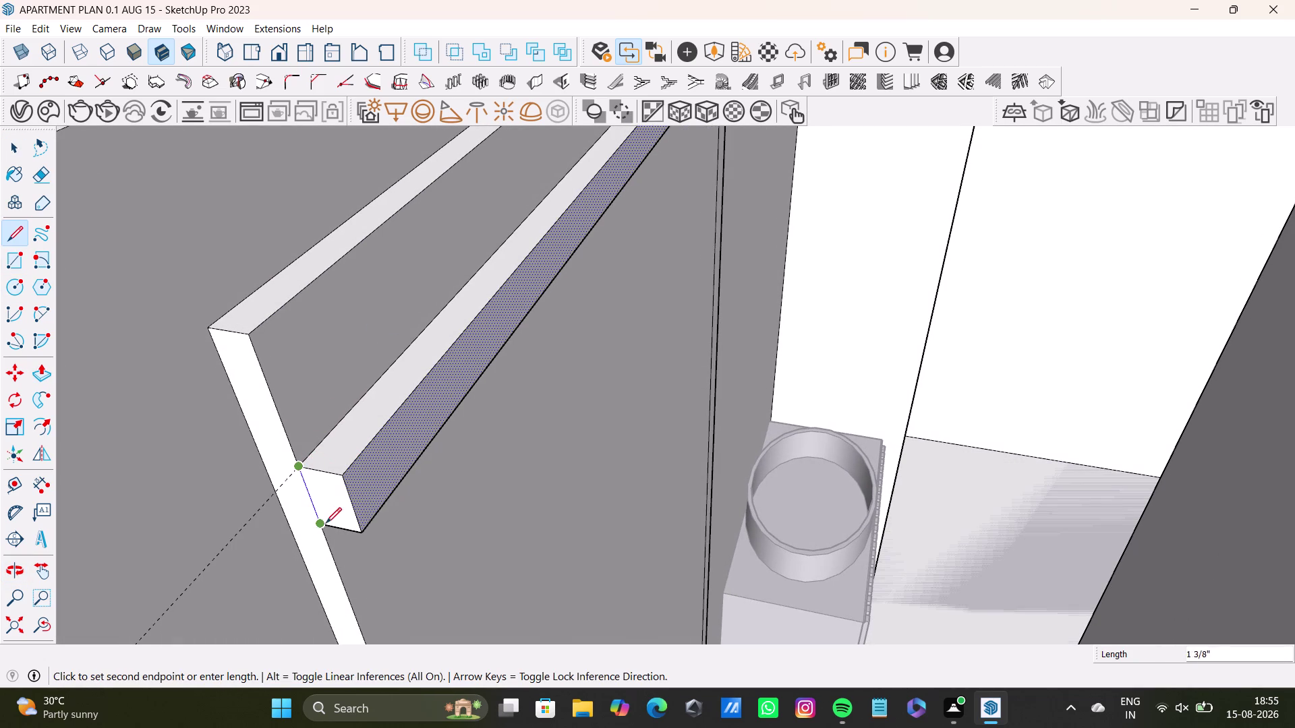
click(327, 524)
key(space)
scroll(down, 3)
middle_drag(391, 434, 375, 589)
scroll(down, 3)
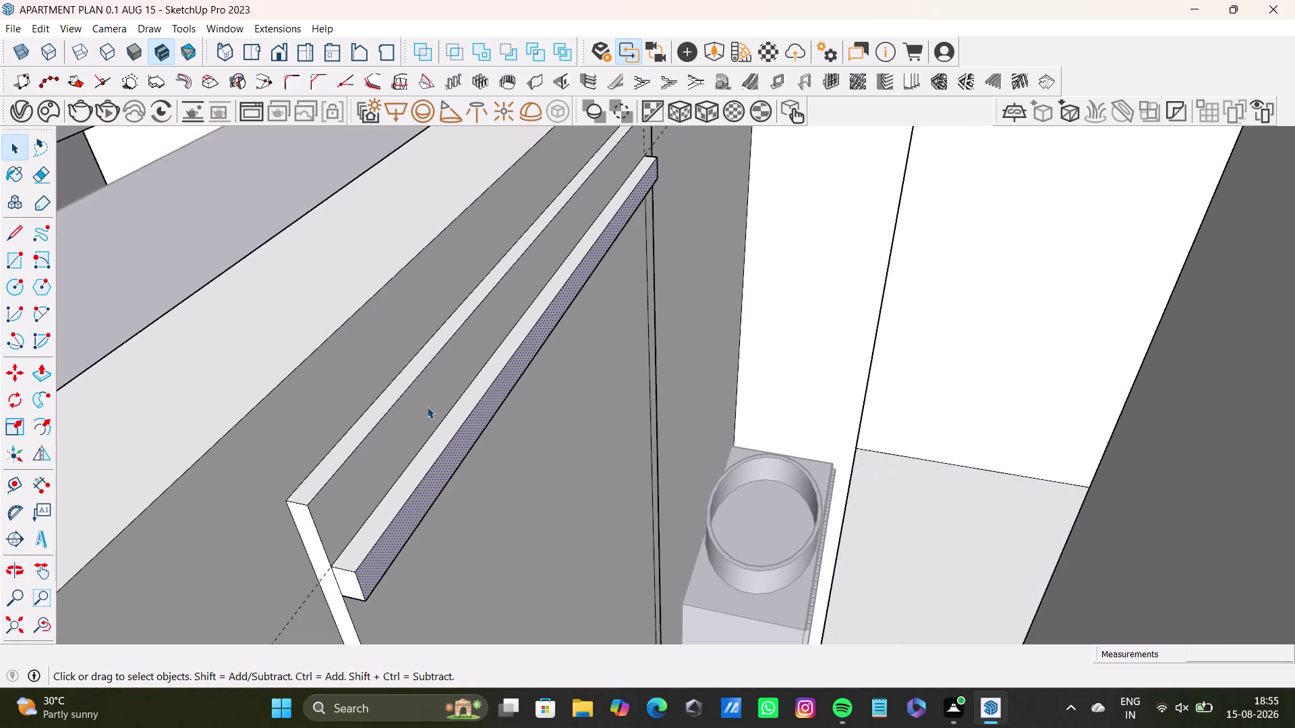
middle_drag(633, 227, 366, 333)
scroll(up, 3)
scroll(down, 3)
middle_drag(823, 246, 766, 259)
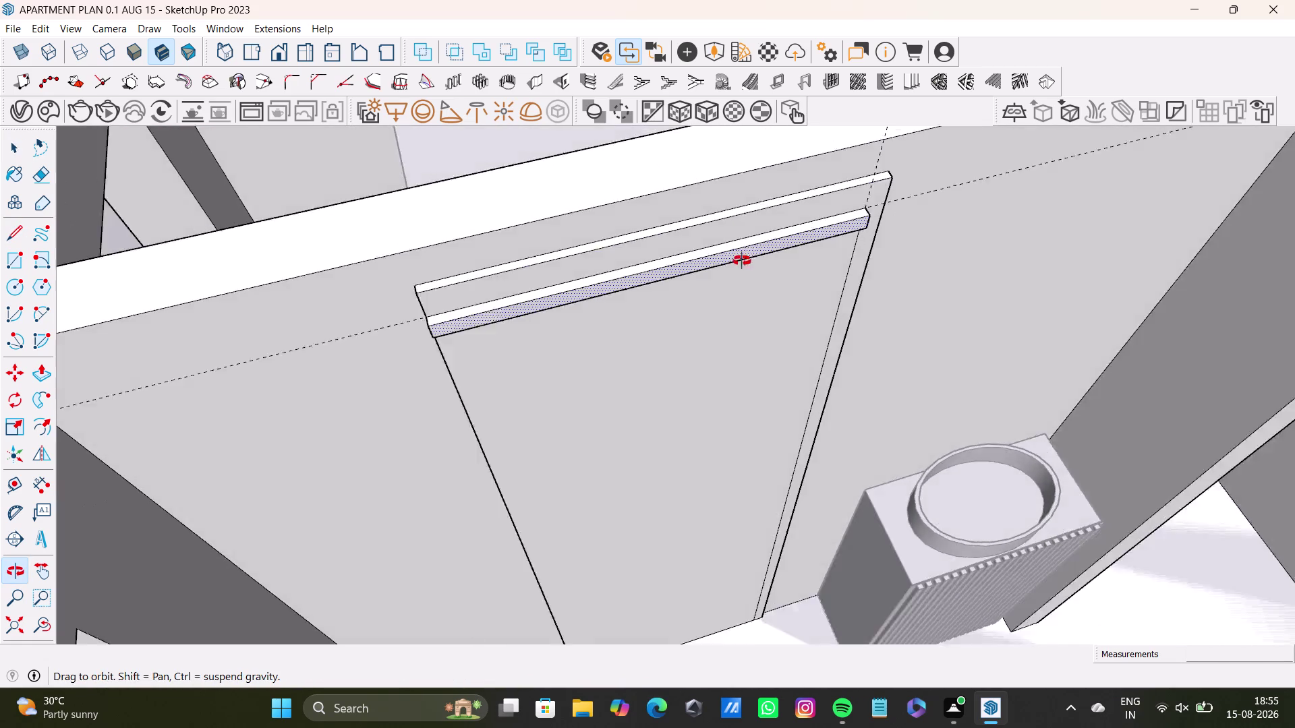
middle_drag(766, 259, 573, 213)
middle_drag(590, 185, 593, 347)
scroll(up, 3)
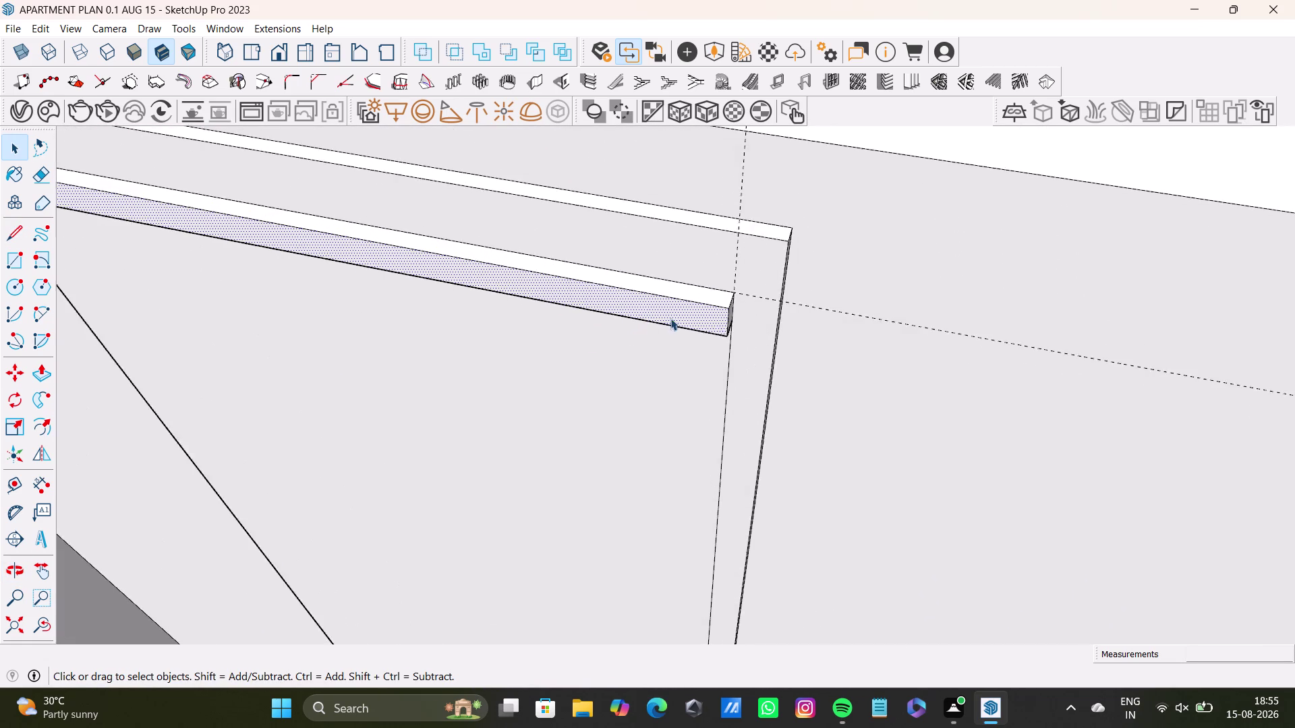
middle_drag(665, 318, 505, 294)
scroll(up, 3)
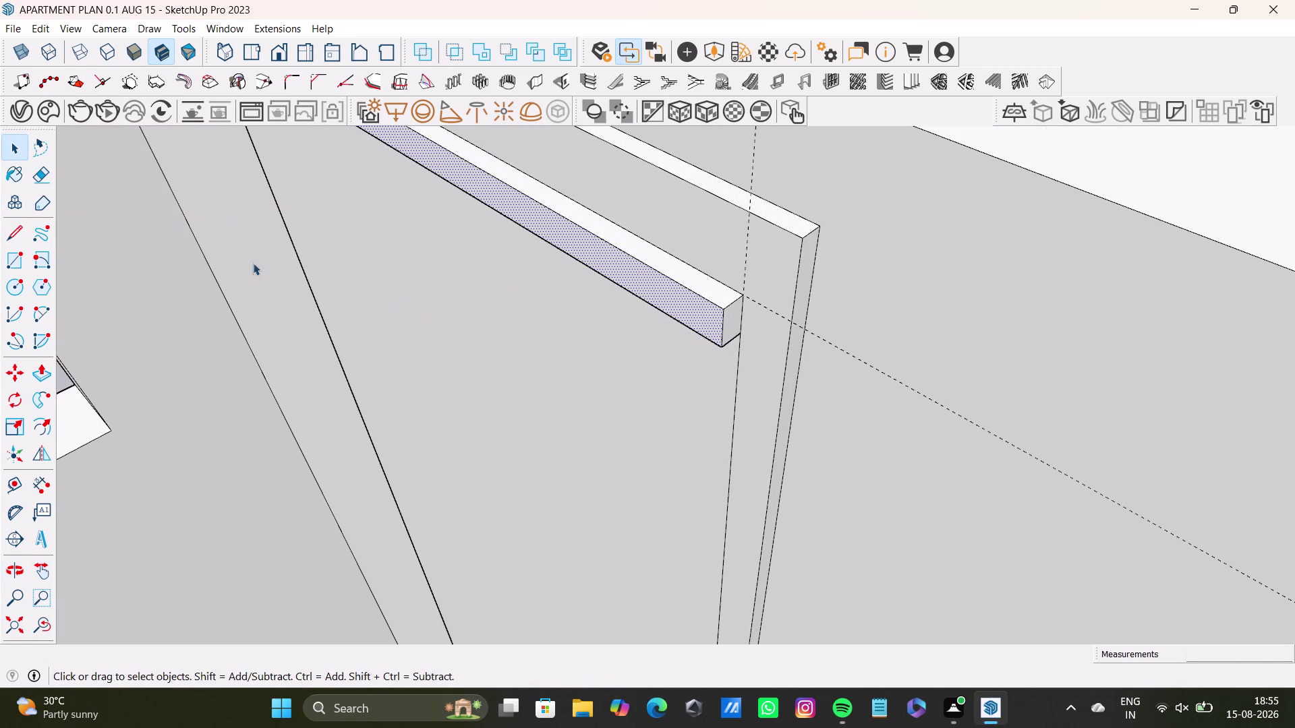
middle_drag(412, 310, 668, 480)
middle_drag(621, 381, 767, 448)
scroll(down, 3)
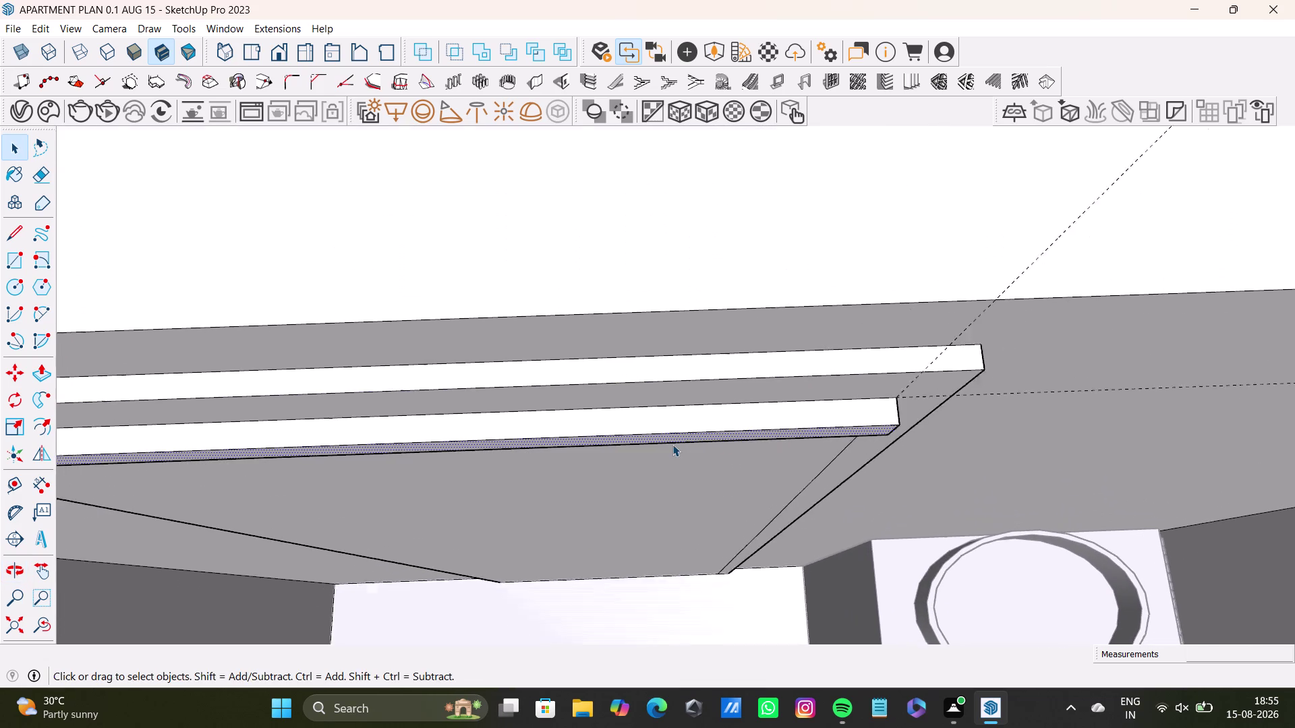
scroll(down, 3)
middle_drag(671, 443, 844, 380)
scroll(up, 3)
middle_drag(422, 403, 483, 373)
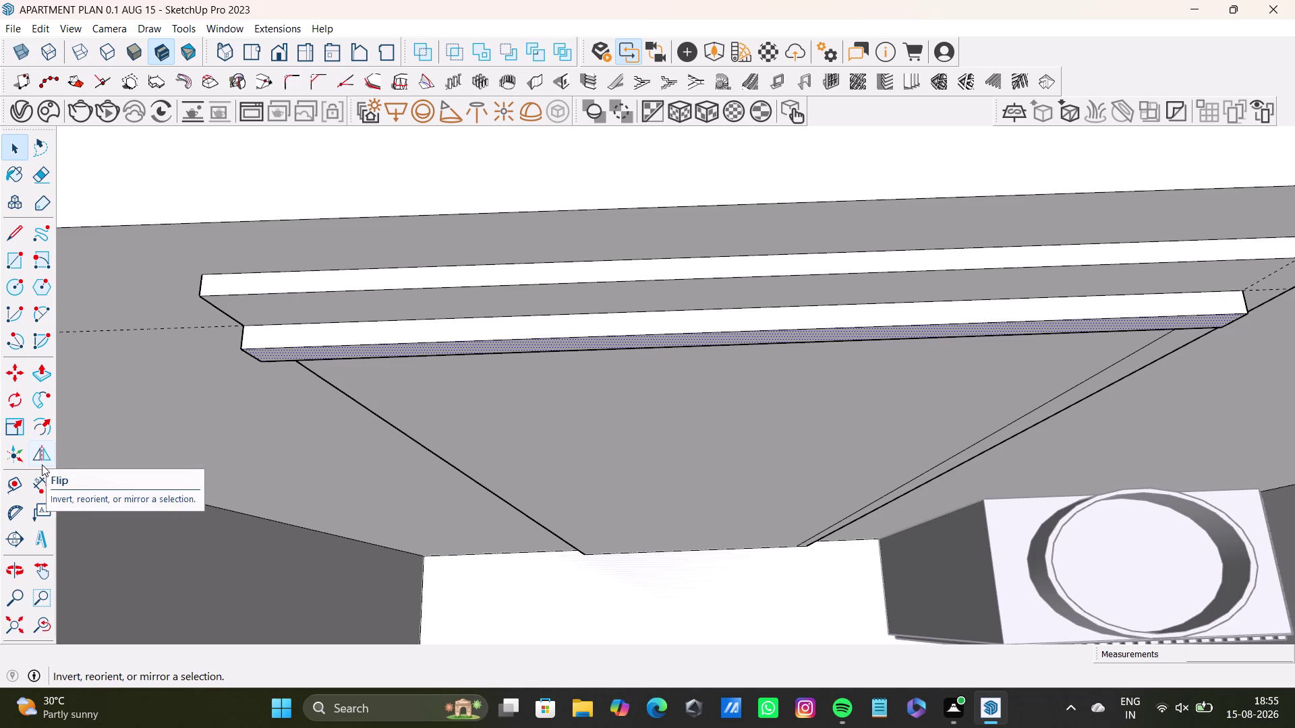
click(6, 234)
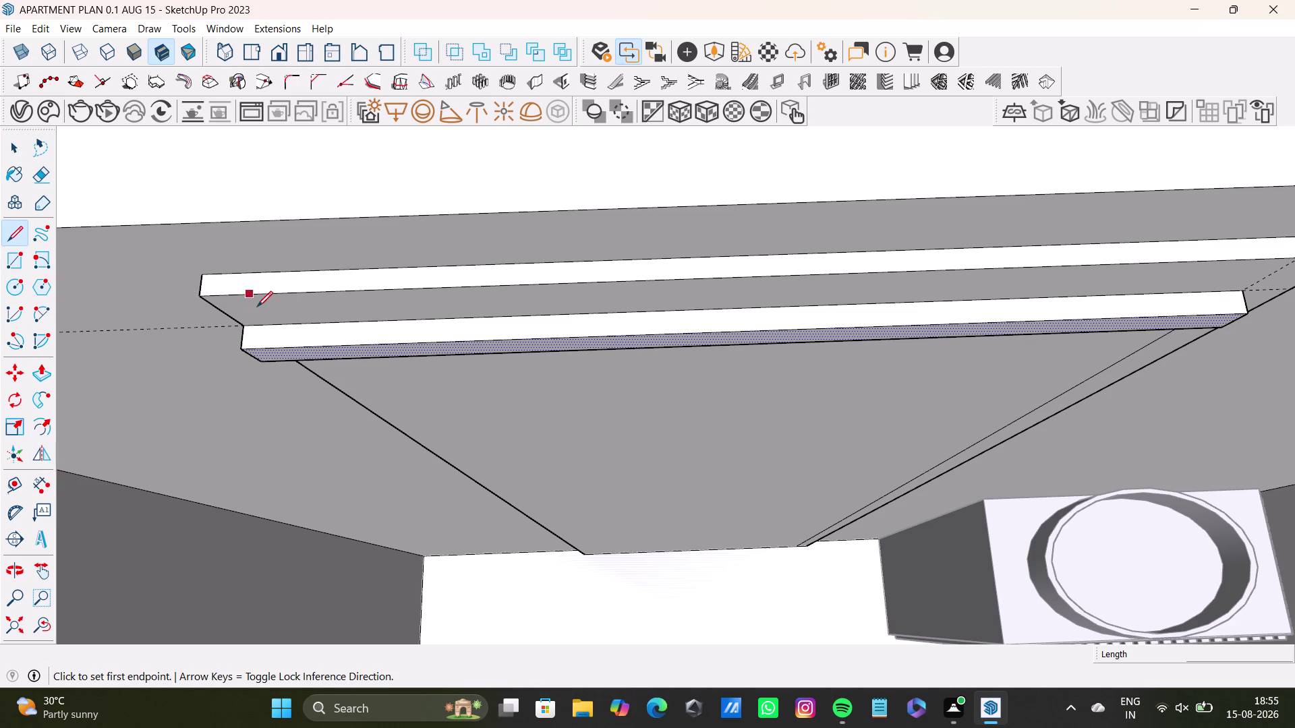
scroll(up, 3)
drag(235, 329, 242, 329)
scroll(down, 3)
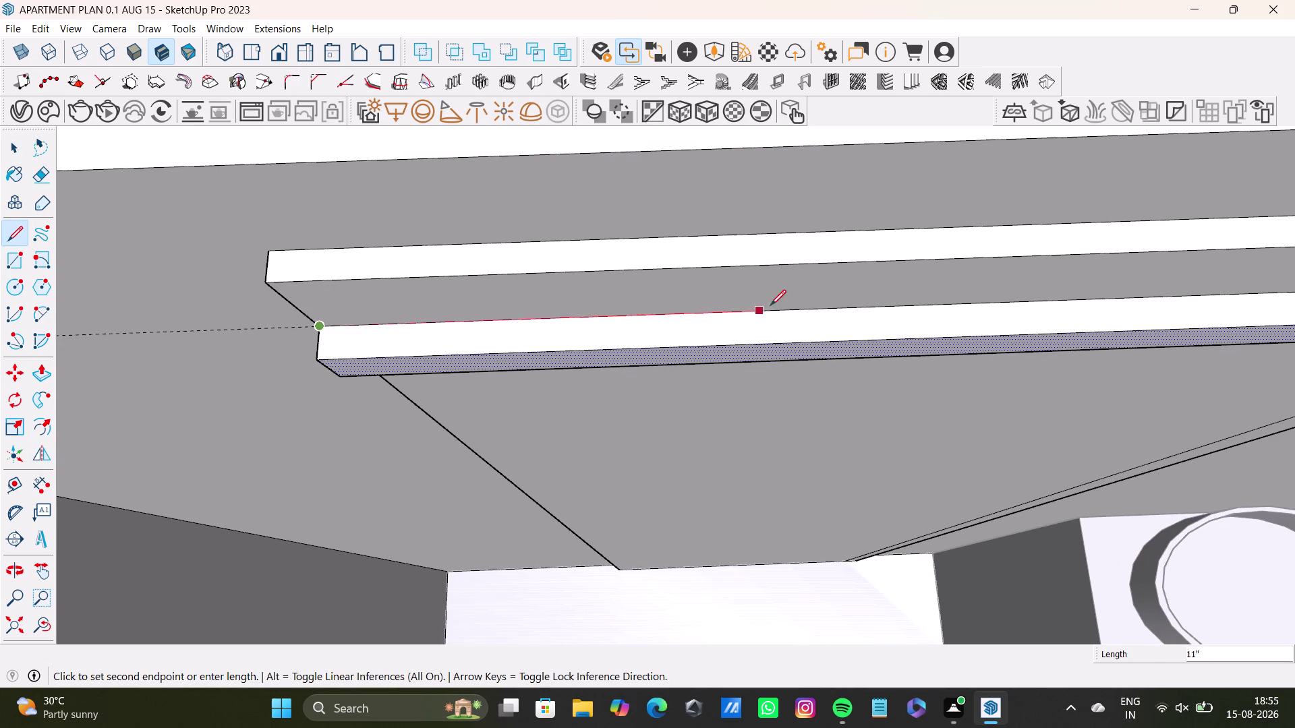
middle_drag(834, 315, 474, 379)
scroll(down, 3)
middle_drag(984, 355, 770, 351)
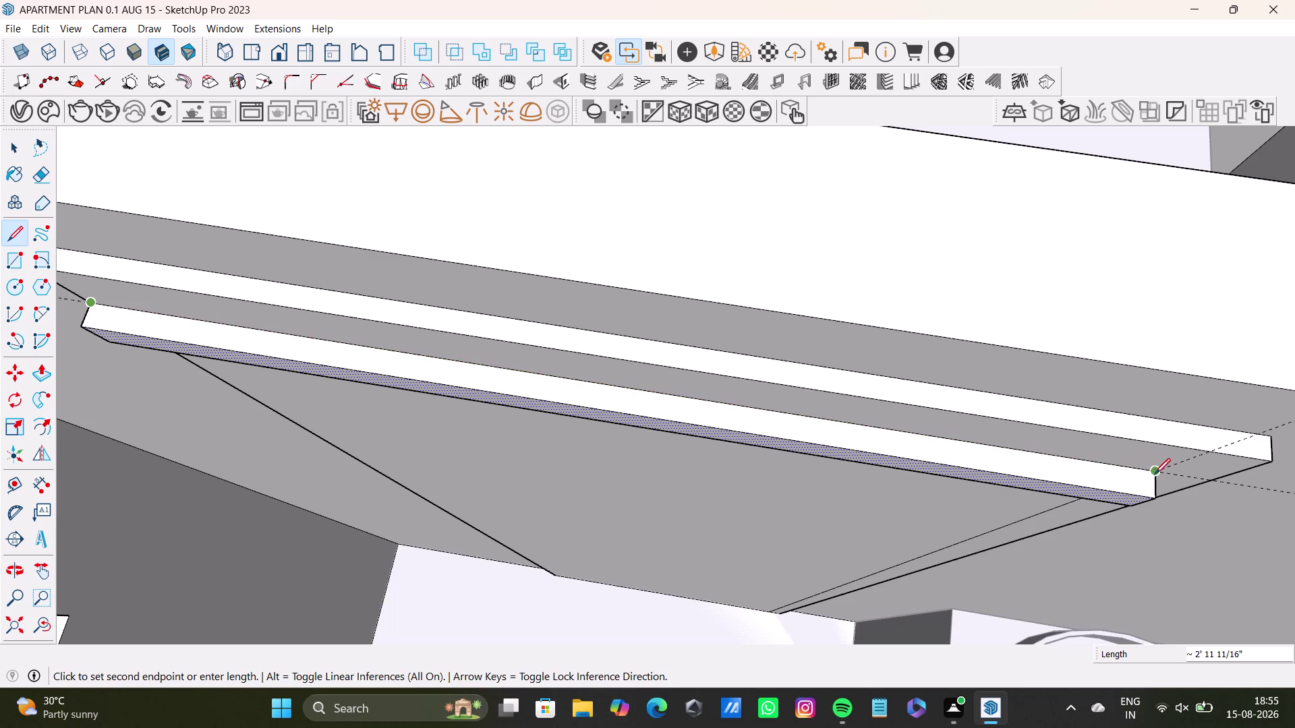
click(1155, 473)
key(space)
scroll(down, 3)
middle_drag(965, 473, 1021, 369)
scroll(up, 3)
middle_drag(995, 376, 1028, 321)
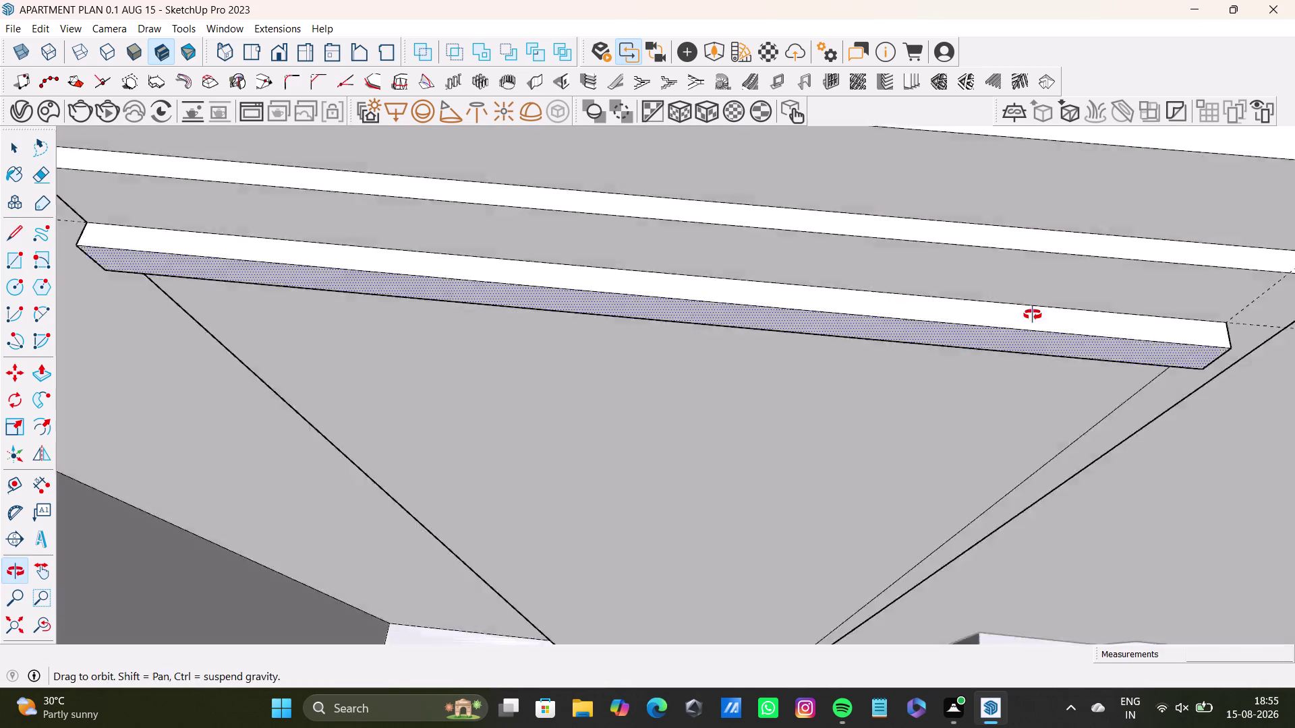
middle_drag(1029, 321, 1068, 250)
middle_drag(735, 364, 923, 268)
middle_drag(618, 341, 827, 247)
scroll(up, 3)
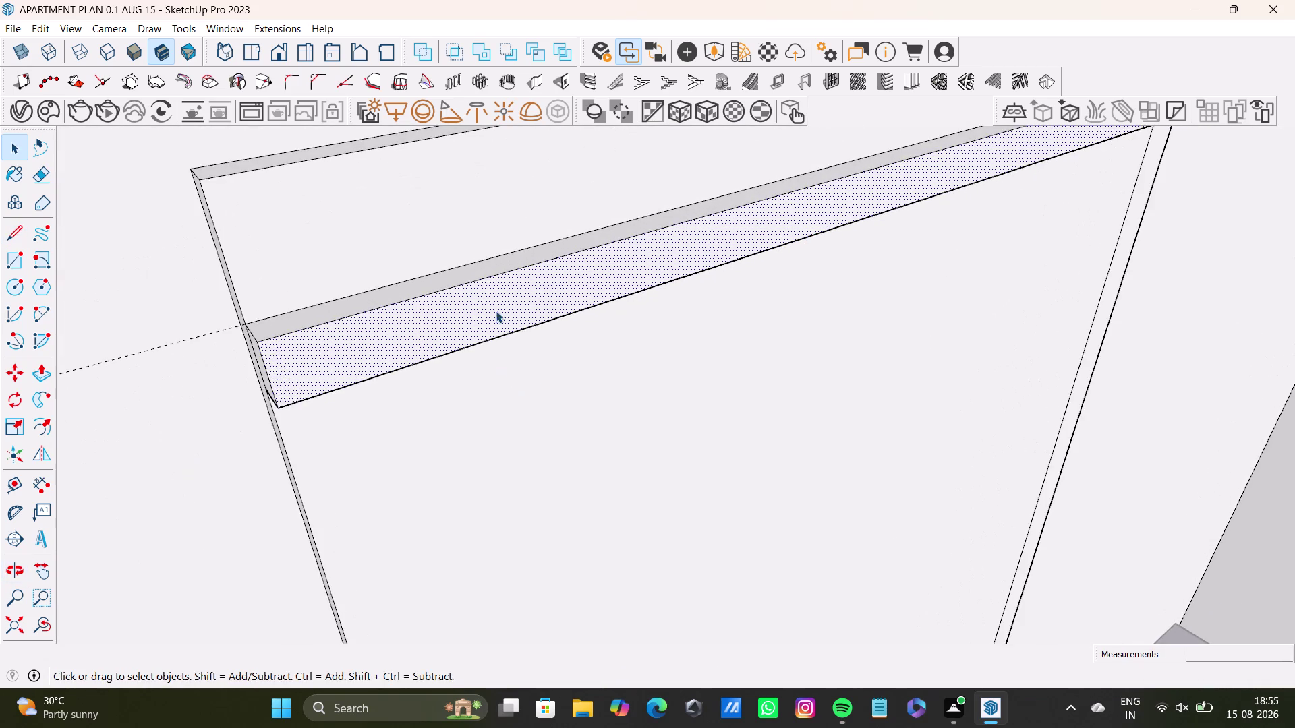
middle_drag(496, 311, 537, 384)
middle_drag(575, 438, 580, 238)
middle_drag(563, 307, 544, 241)
key(space)
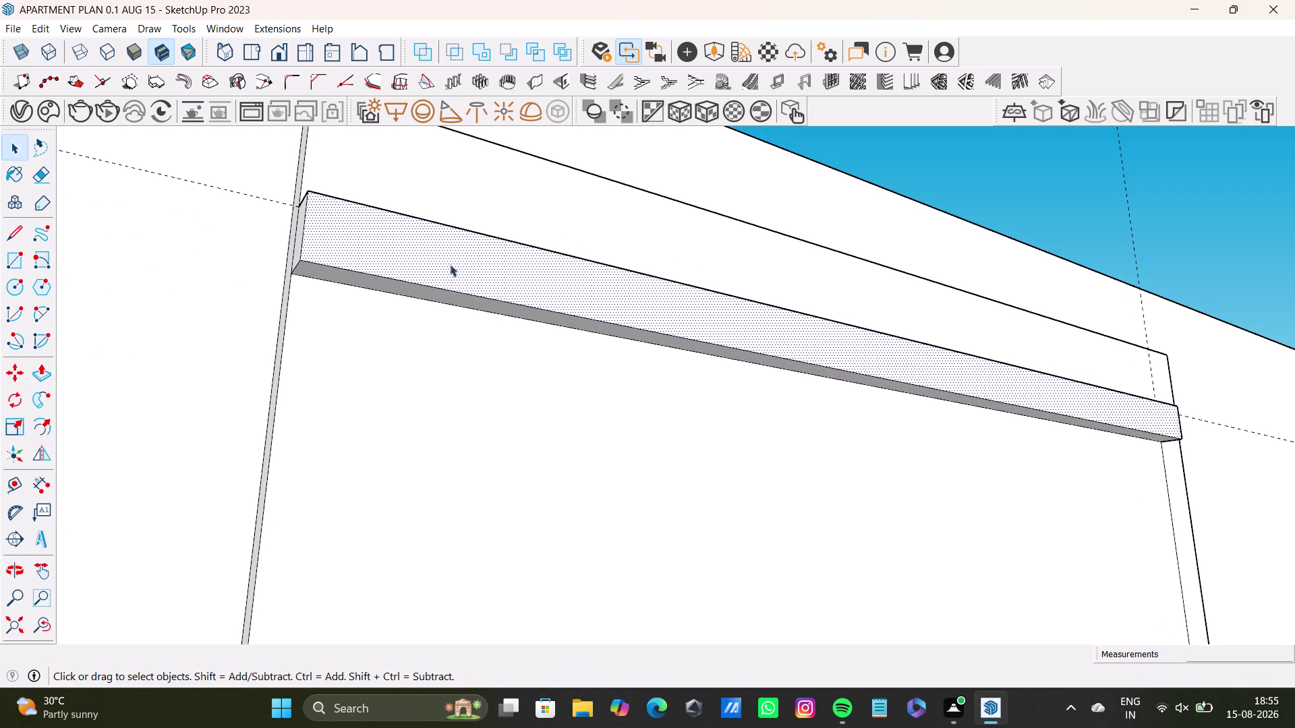
click(436, 298)
click(436, 299)
key(p)
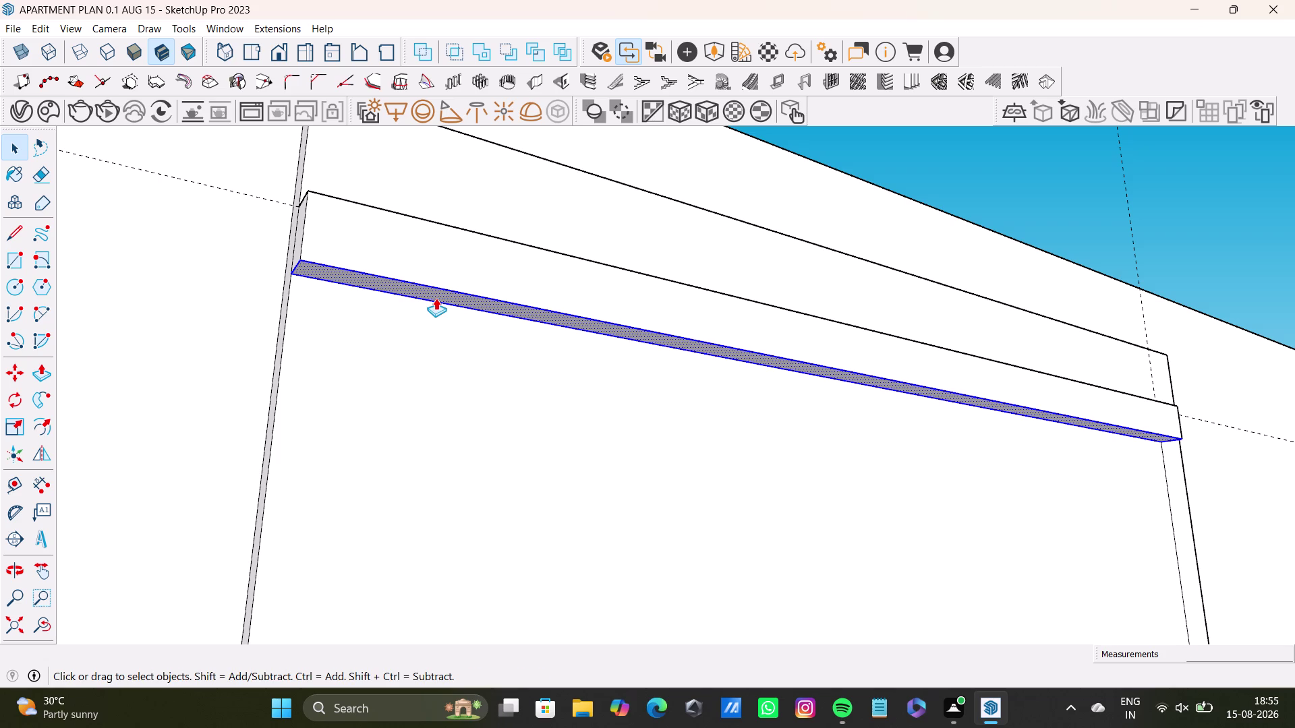
drag(441, 294, 430, 255)
key(space)
middle_drag(441, 275, 486, 545)
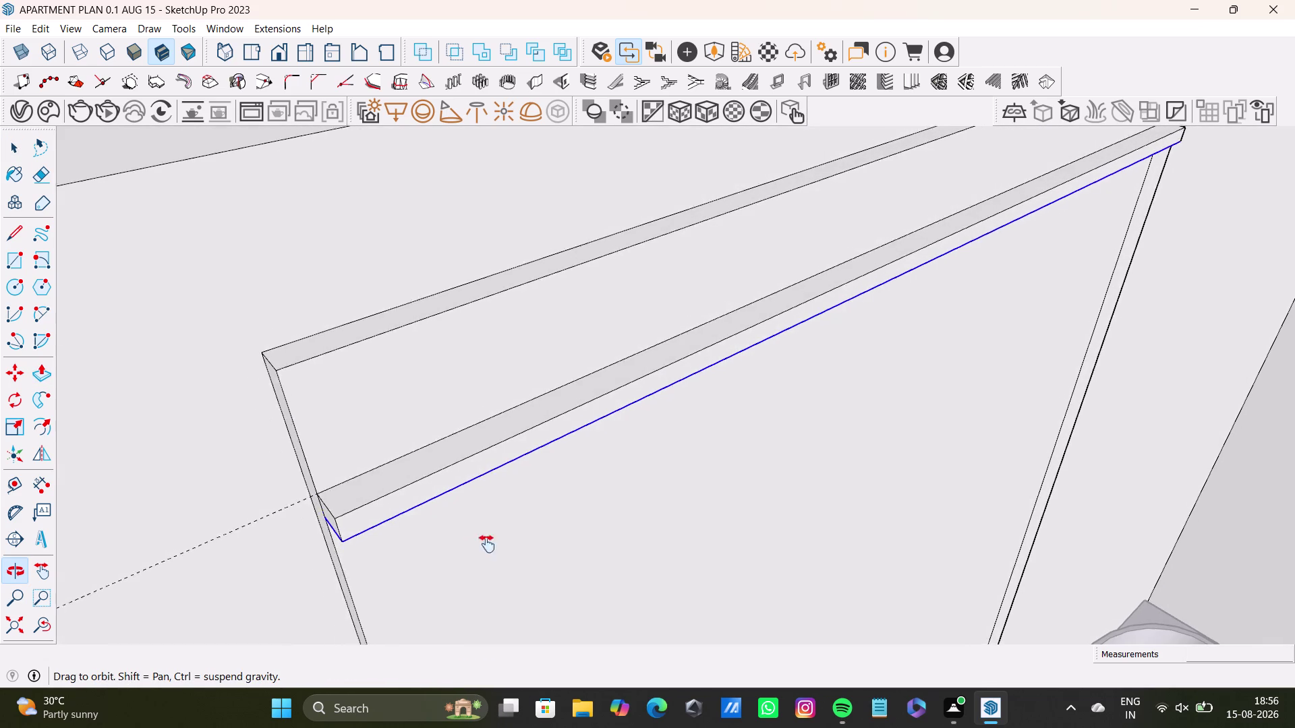
middle_drag(486, 545, 489, 540)
key(space)
click(420, 489)
key(p)
drag(420, 489, 409, 485)
key(space)
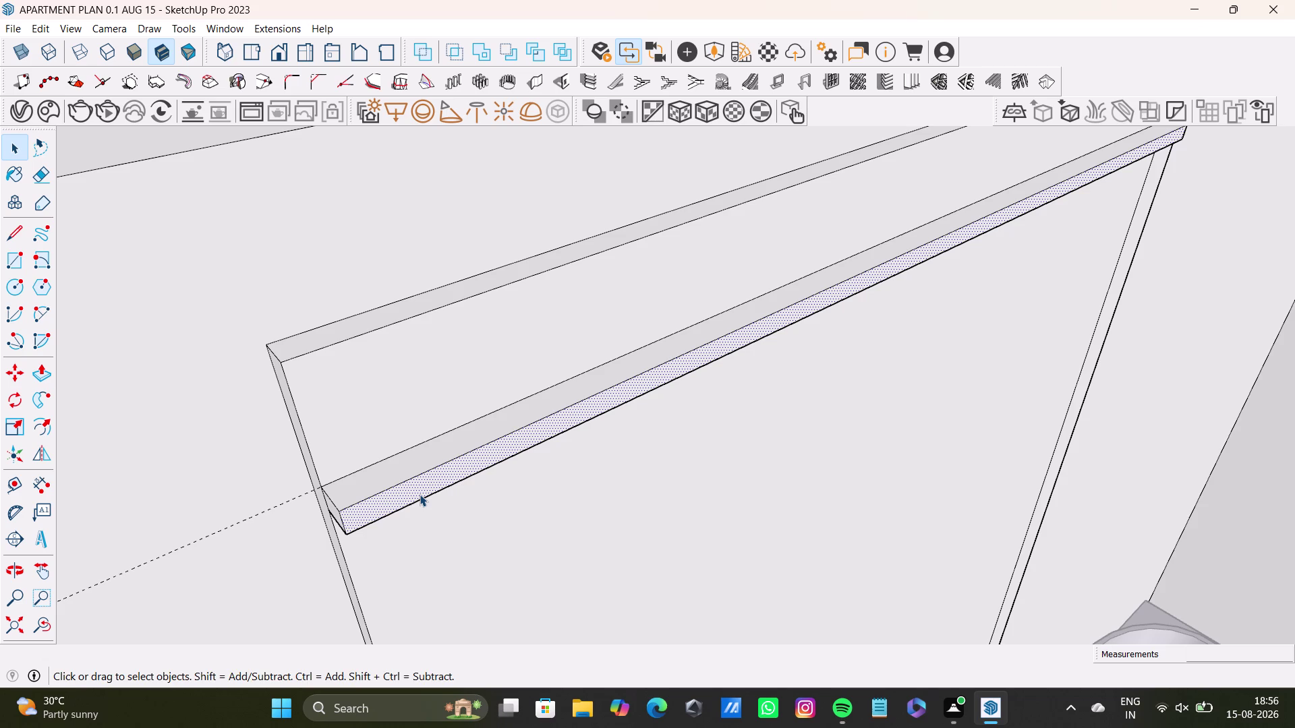
key(p)
drag(418, 489, 404, 491)
key(space)
scroll(down, 3)
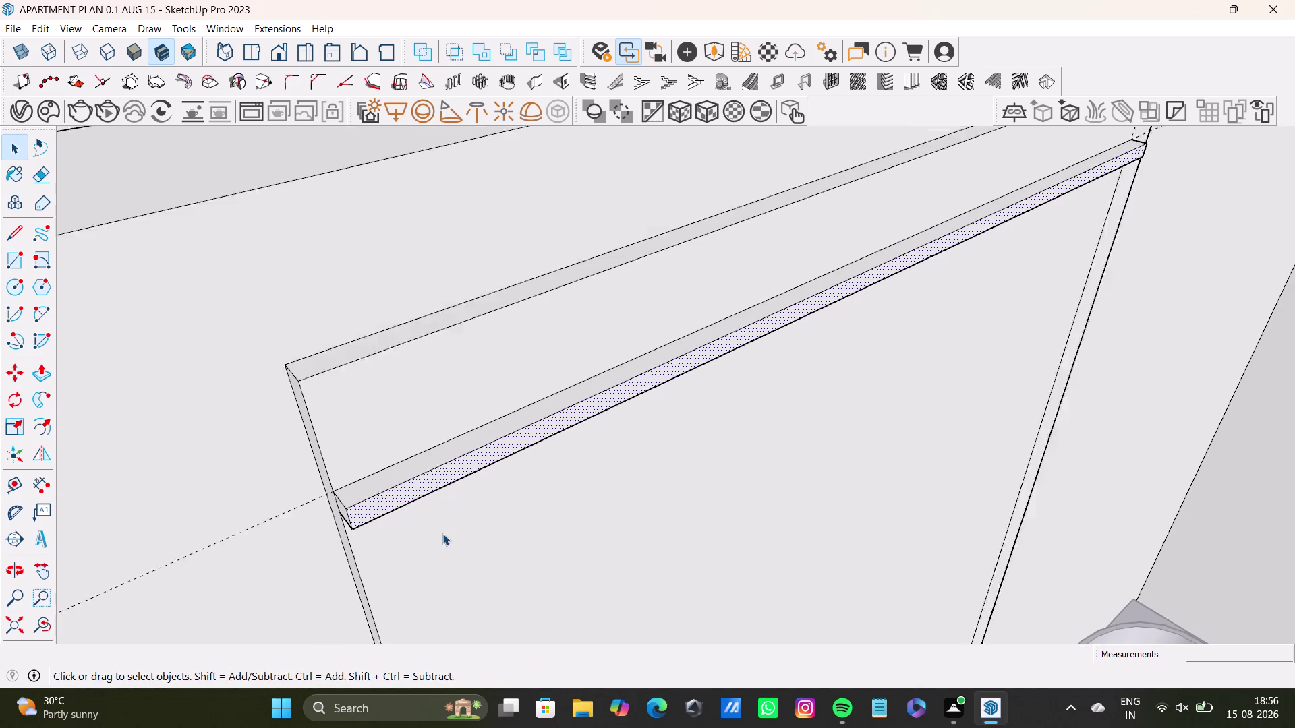
scroll(down, 3)
click(435, 472)
double_click(435, 472)
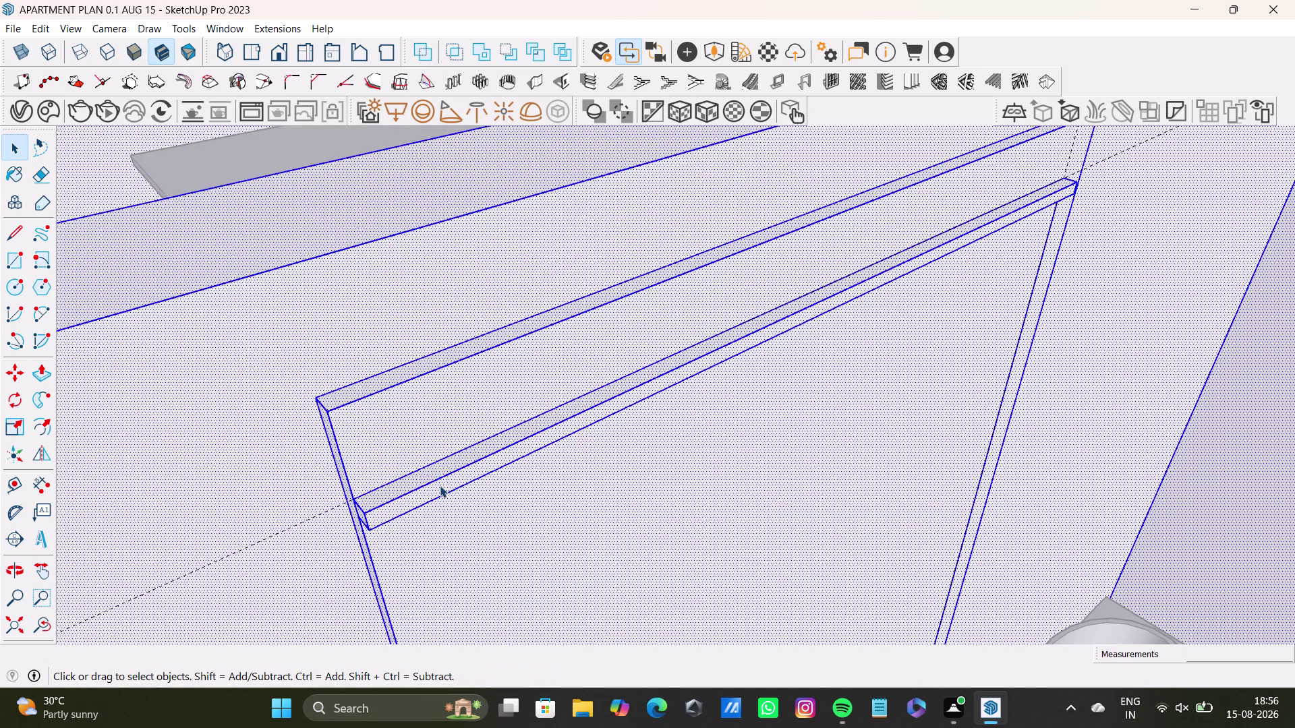
double_click(439, 486)
double_click(436, 469)
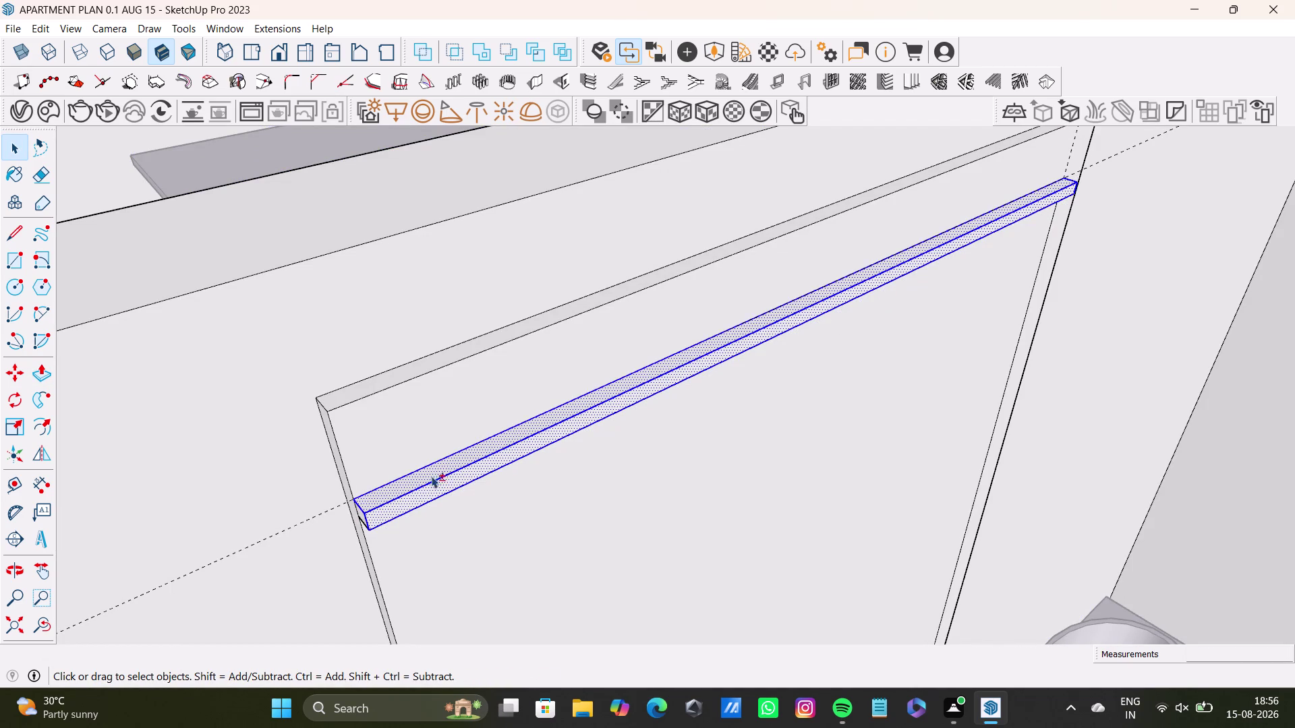
scroll(up, 3)
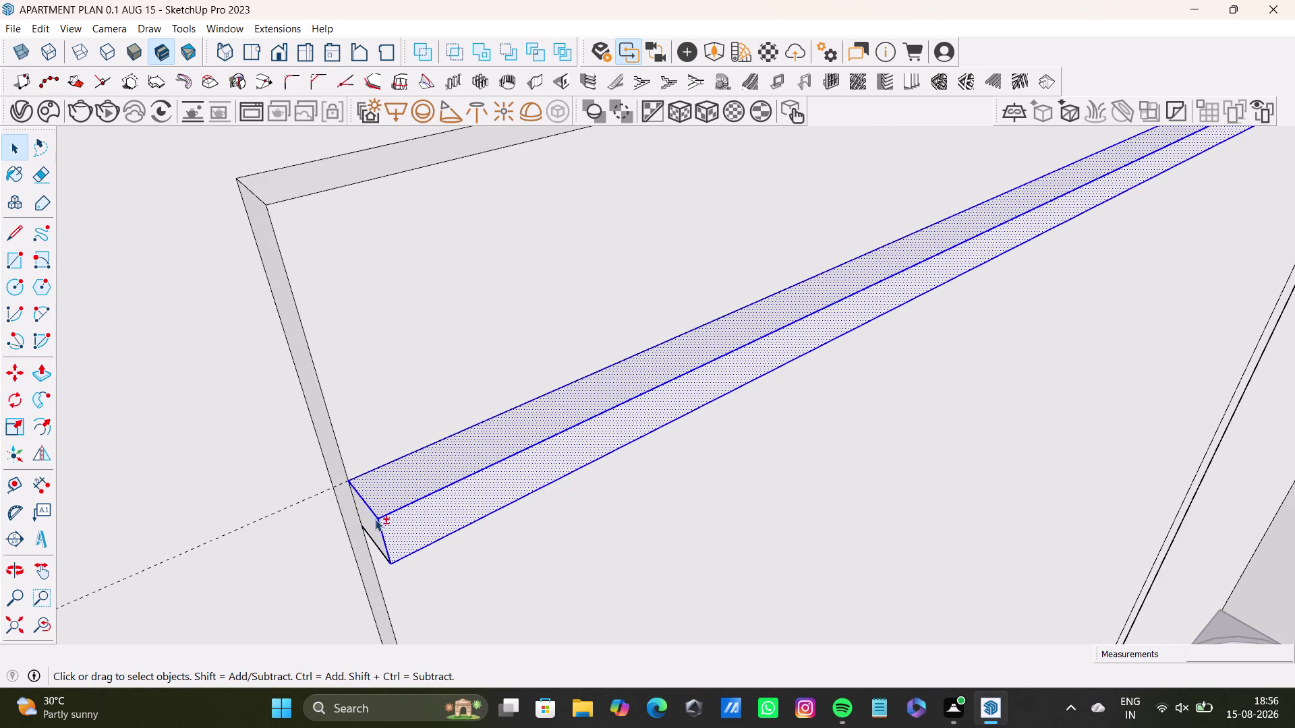
double_click(375, 520)
click(375, 521)
double_click(371, 525)
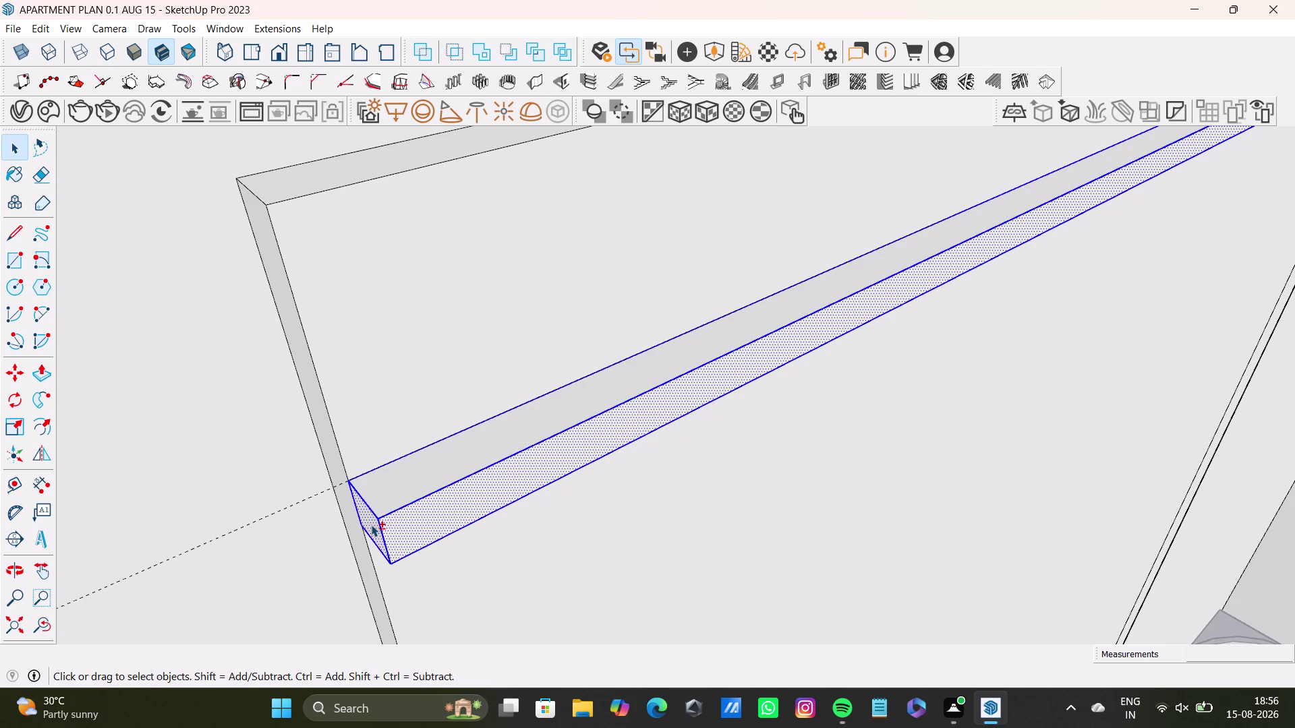
double_click(402, 496)
double_click(436, 483)
scroll(down, 3)
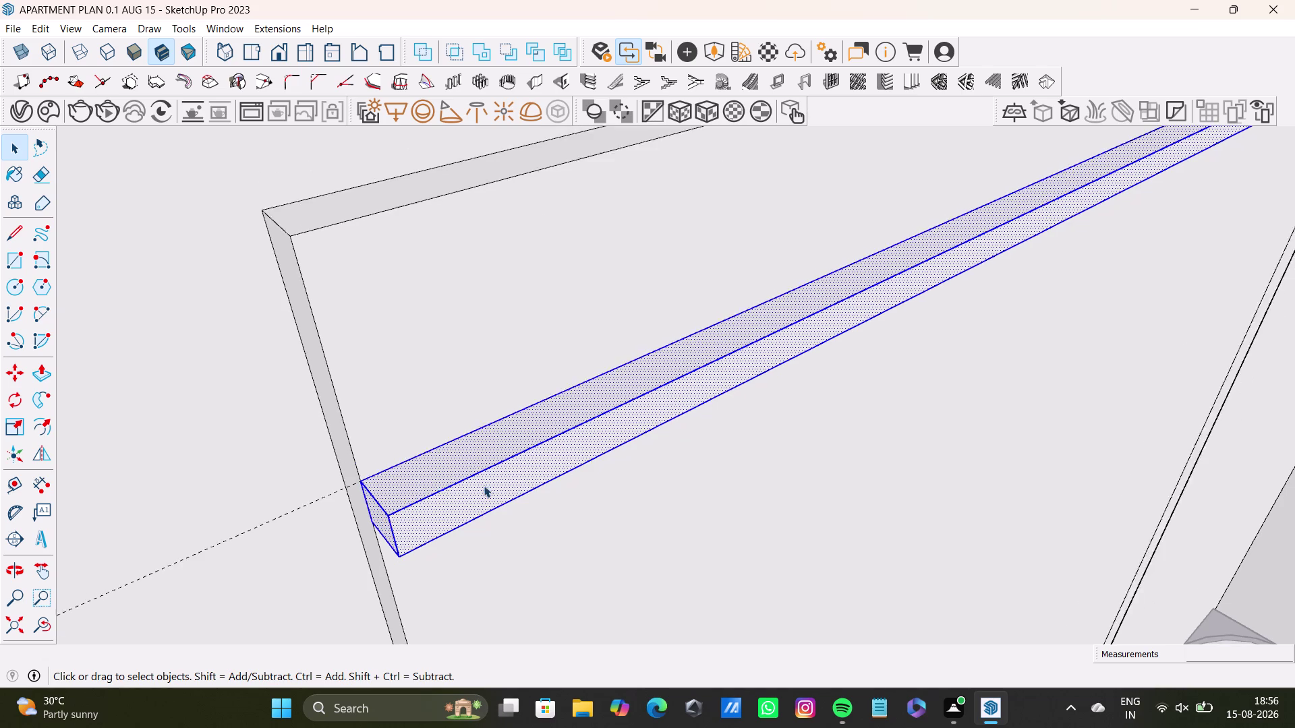
scroll(down, 3)
middle_drag(776, 471, 462, 542)
middle_drag(618, 436, 340, 471)
scroll(down, 3)
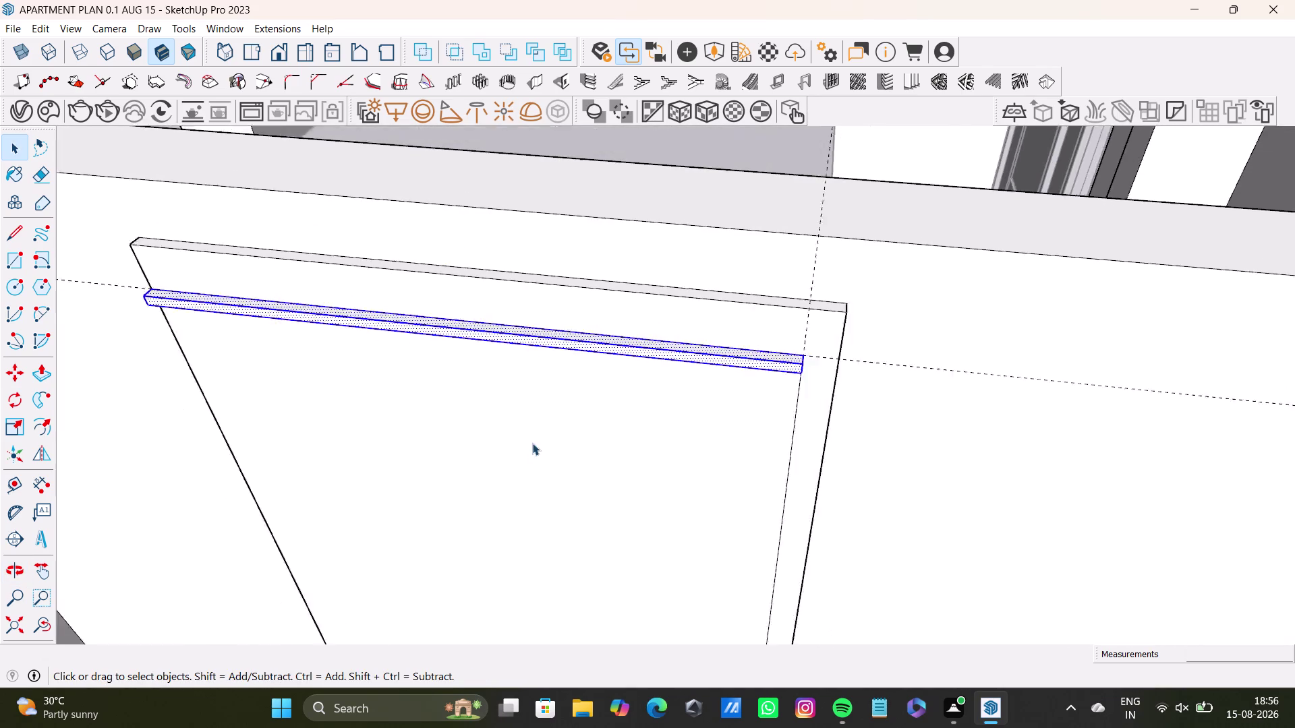
scroll(down, 3)
middle_drag(583, 442, 428, 463)
scroll(up, 3)
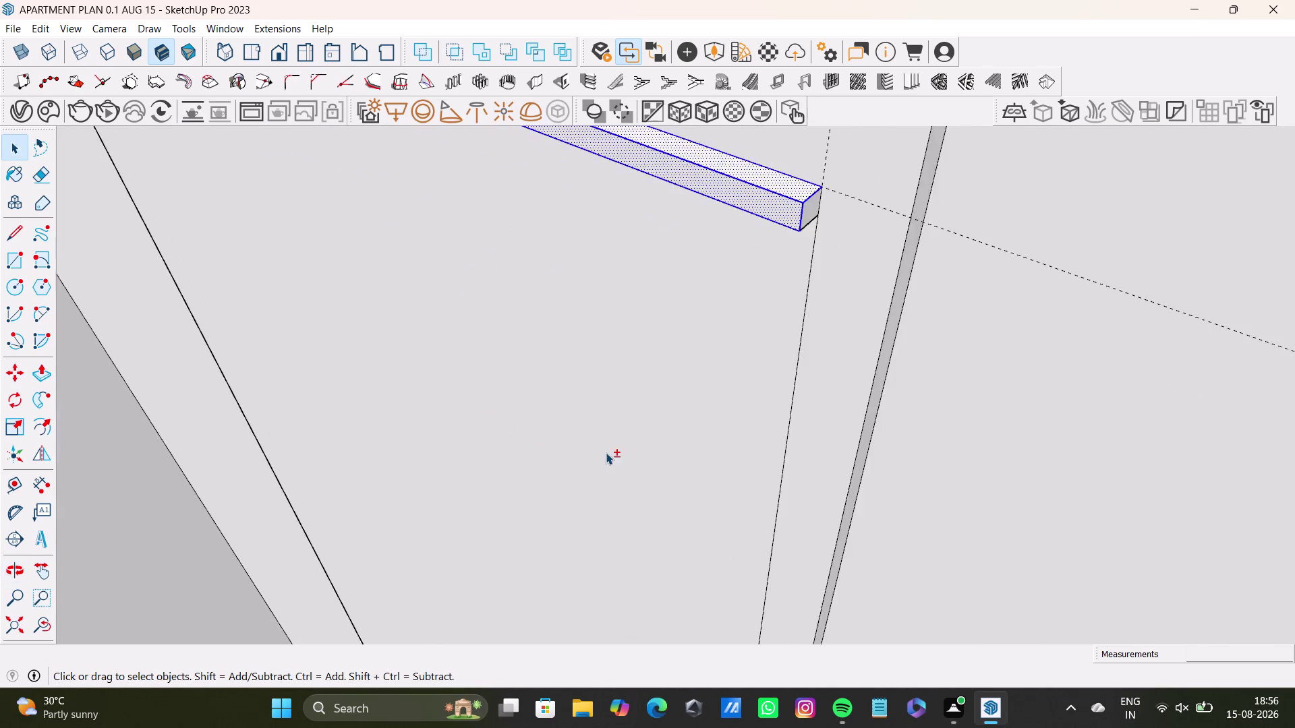
middle_drag(607, 454, 474, 508)
scroll(up, 3)
click(608, 239)
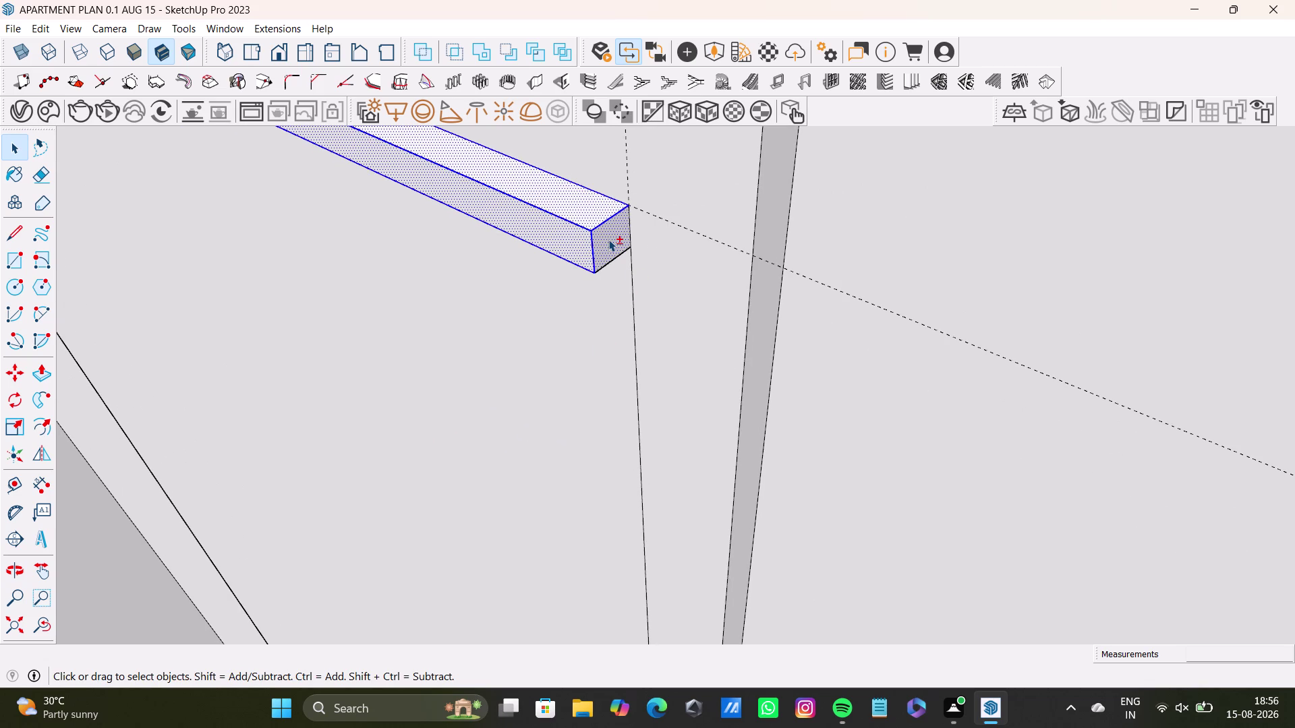
click(608, 239)
double_click(612, 240)
scroll(down, 3)
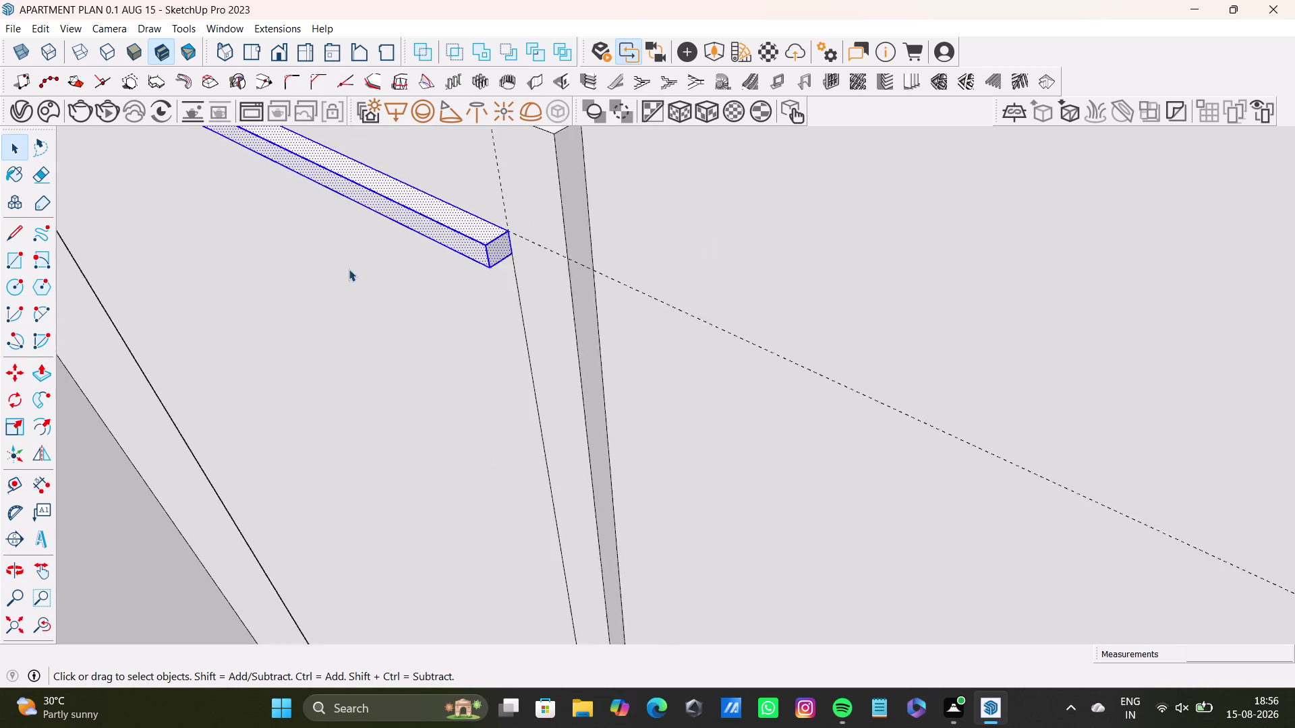
scroll(down, 3)
middle_drag(312, 305, 405, 368)
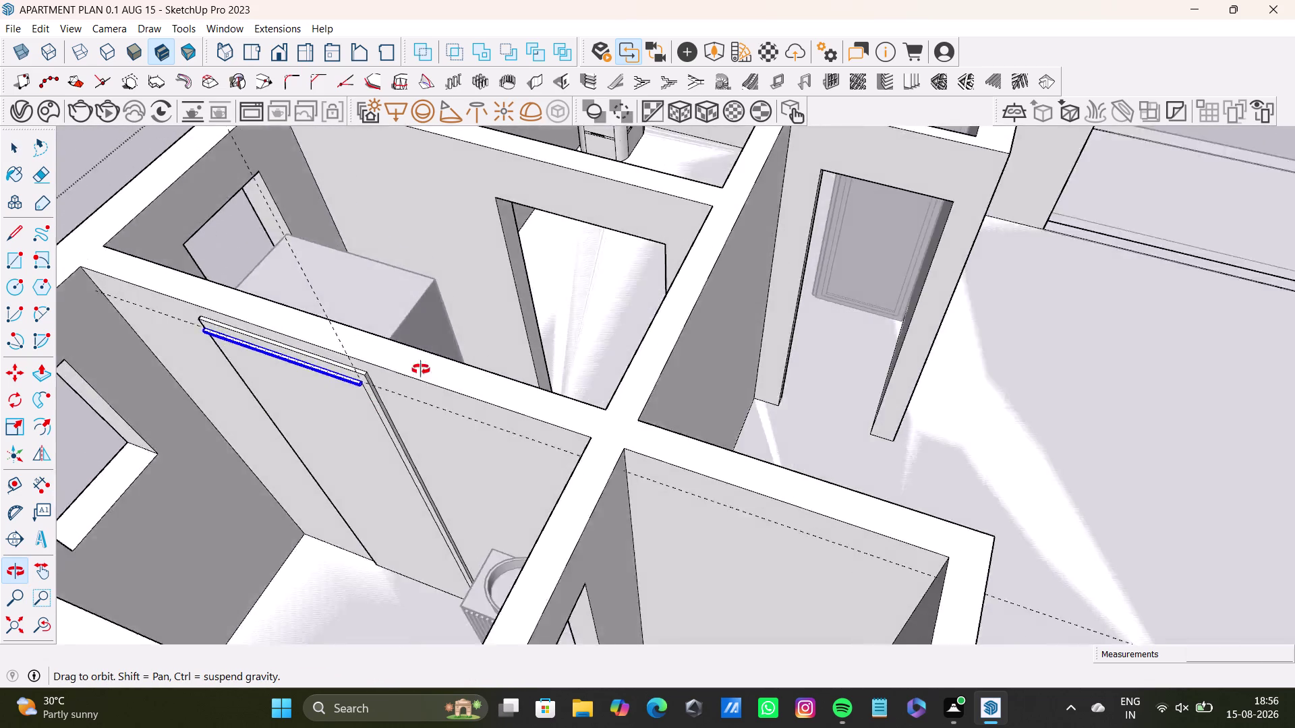
middle_drag(405, 368, 517, 527)
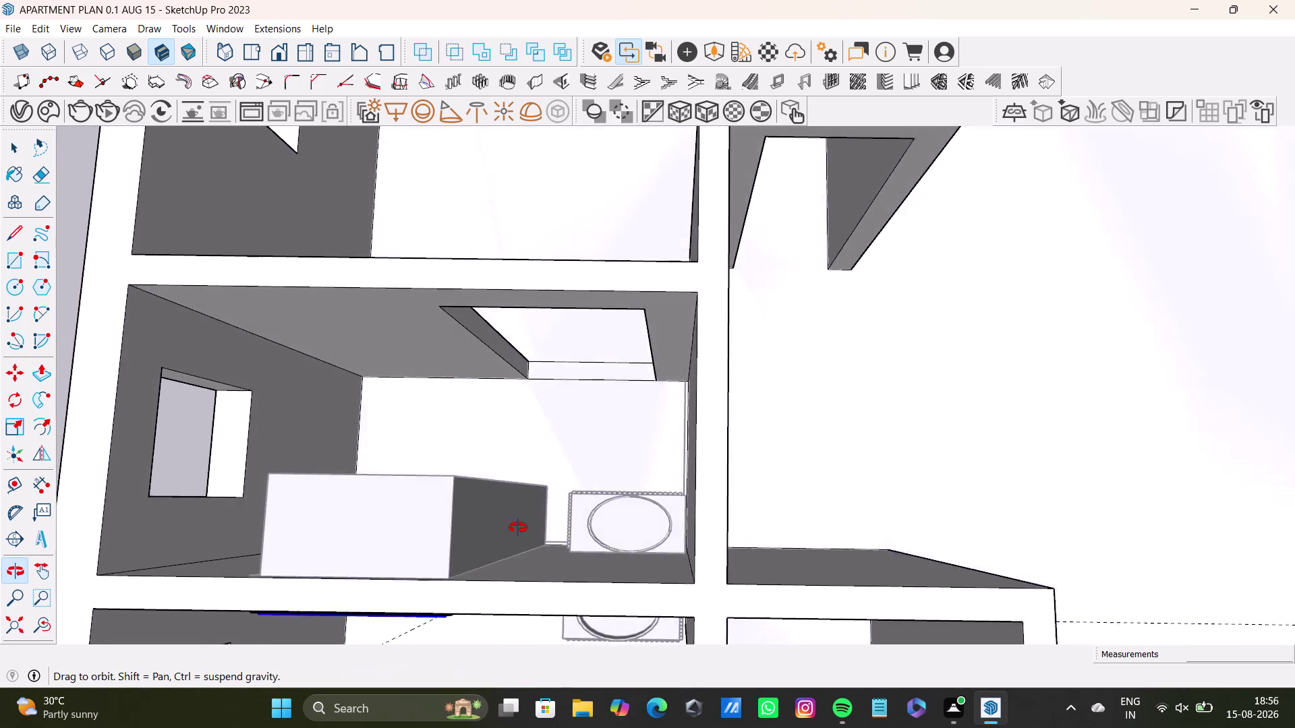
middle_drag(518, 527, 517, 714)
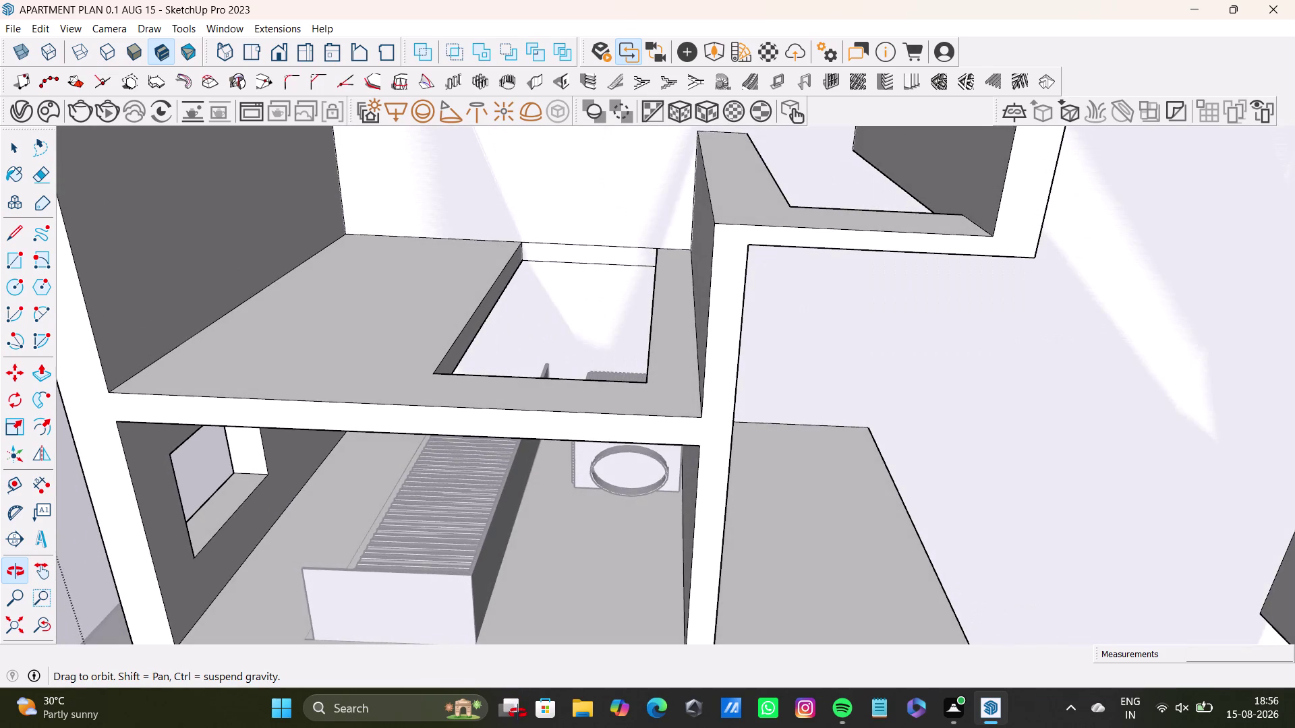
middle_drag(518, 713, 702, 513)
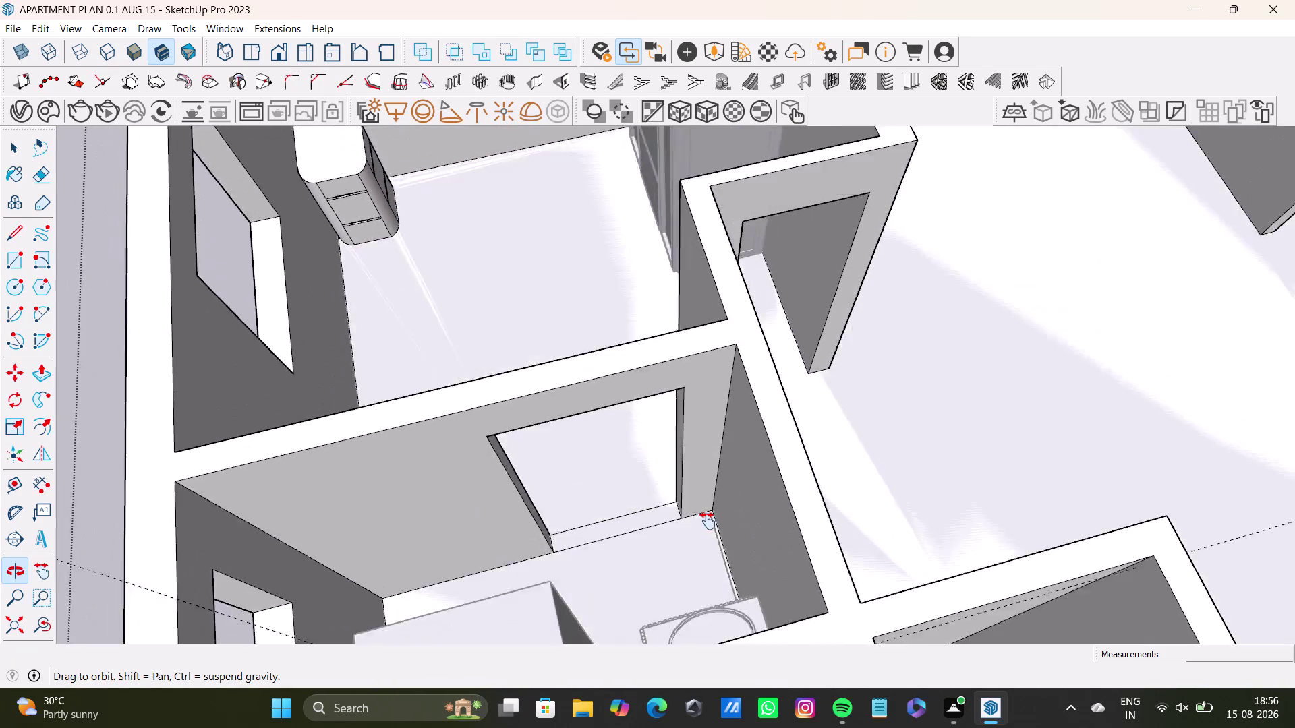
middle_drag(702, 512, 665, 363)
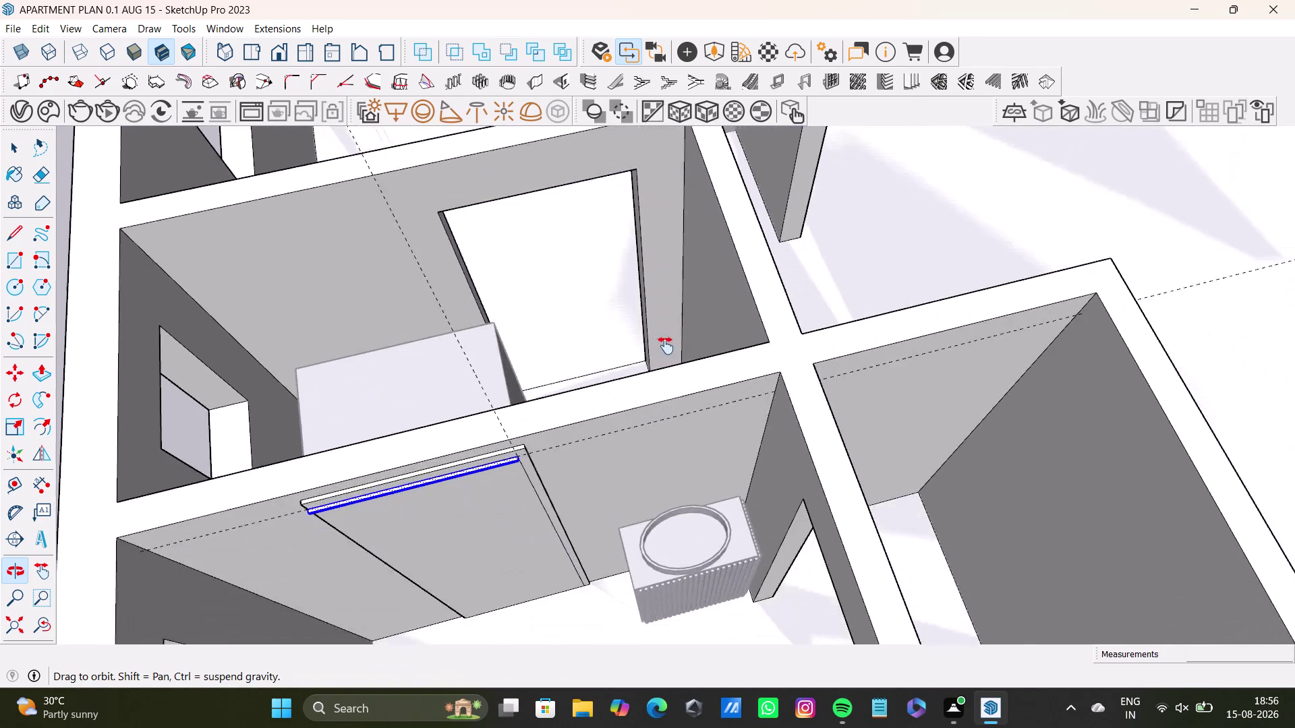
middle_drag(666, 364, 759, 322)
scroll(up, 3)
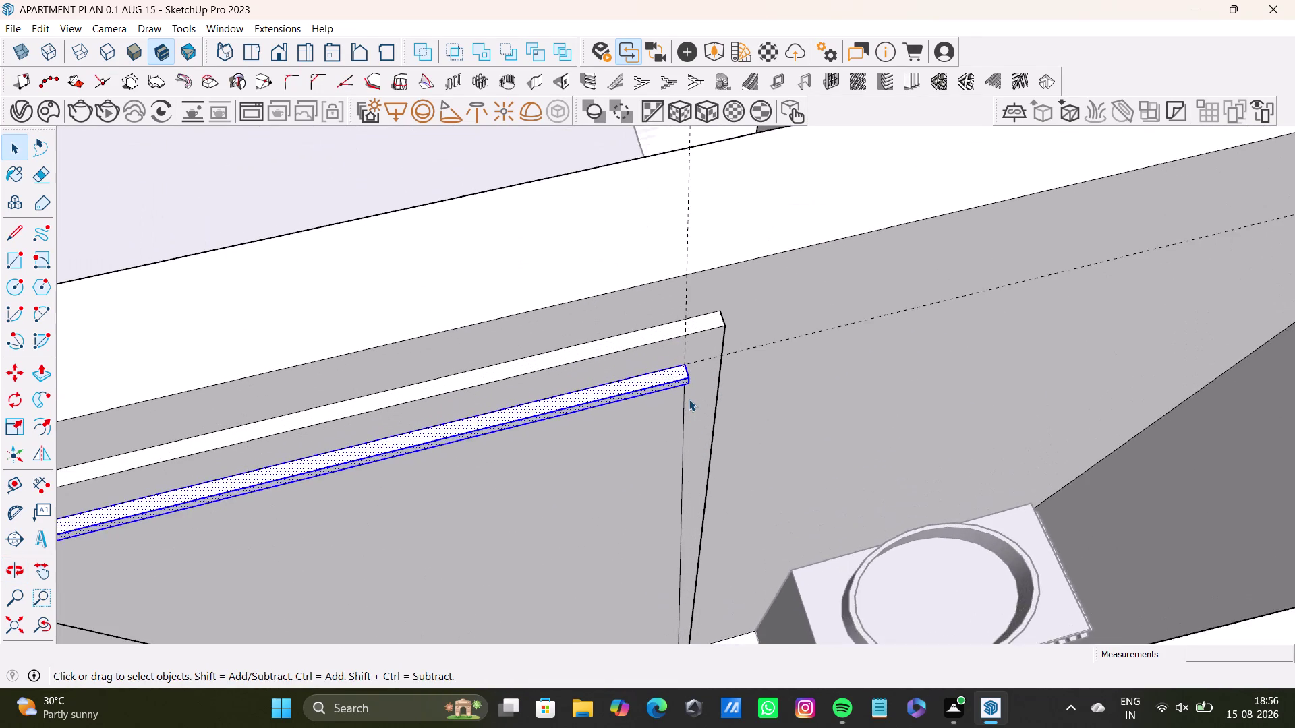
scroll(up, 3)
middle_drag(689, 399, 769, 394)
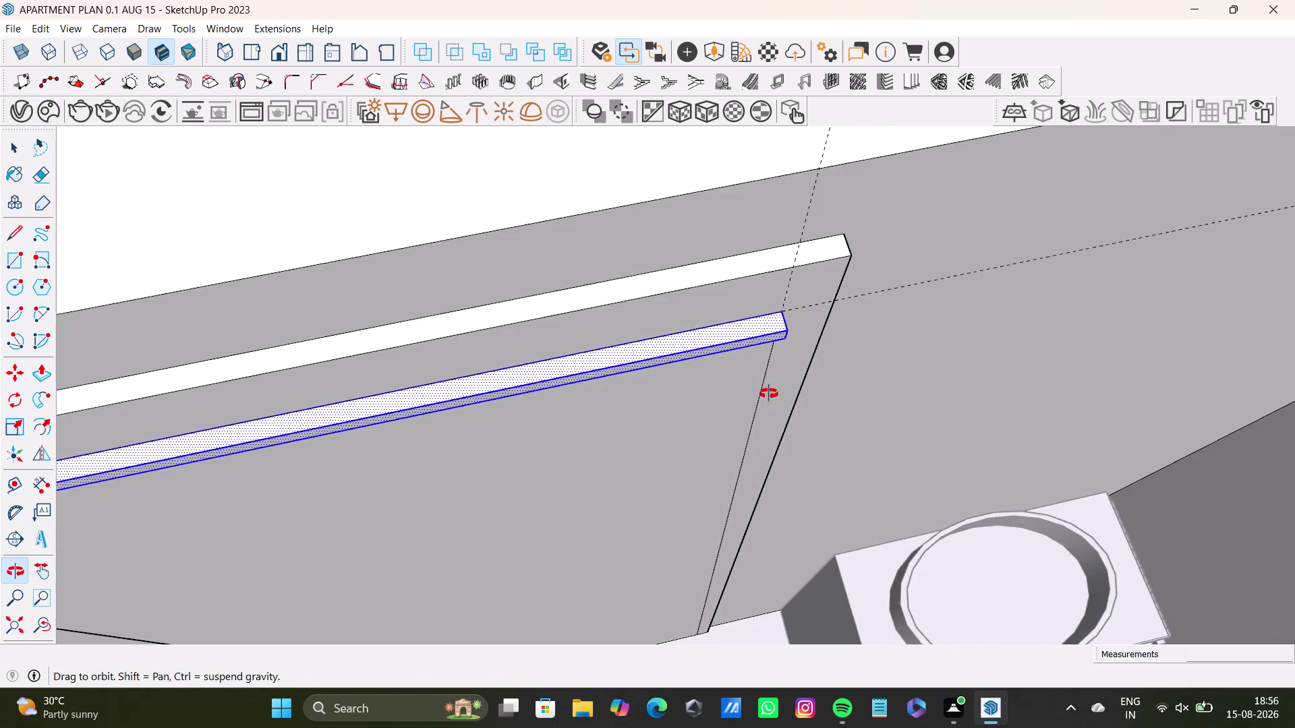
middle_drag(769, 394, 717, 340)
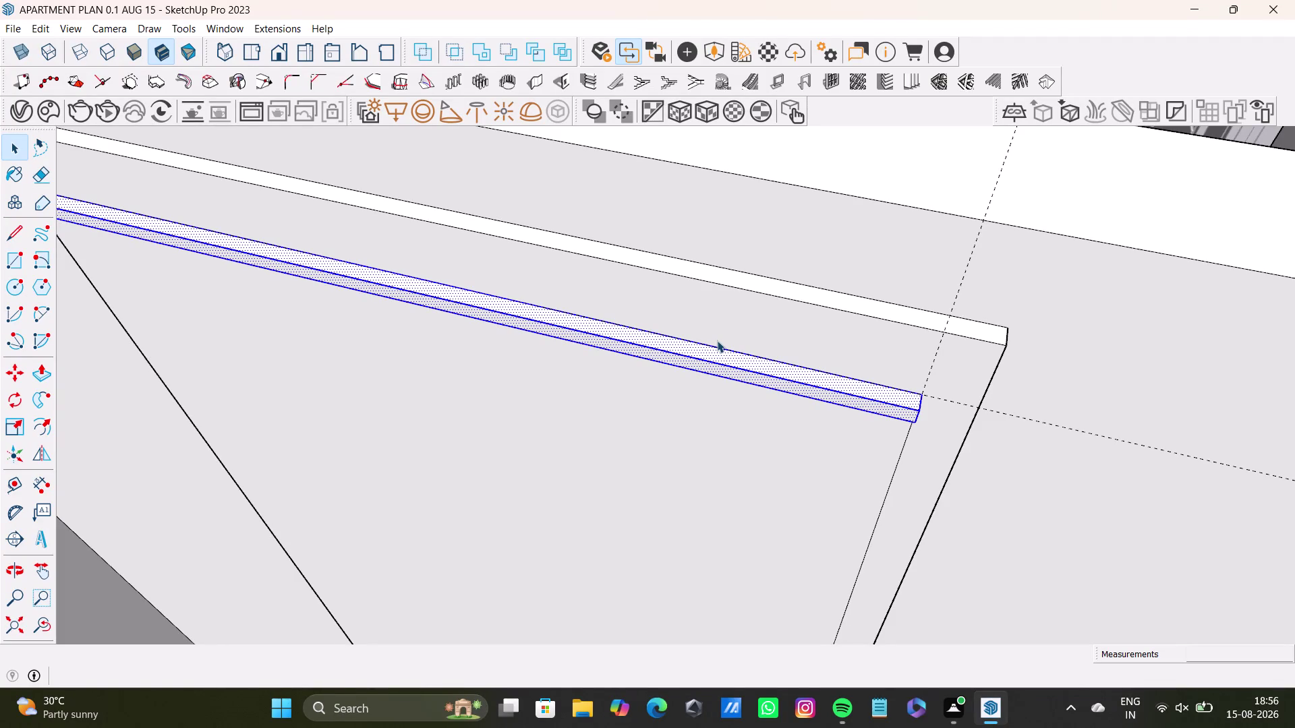
key(m)
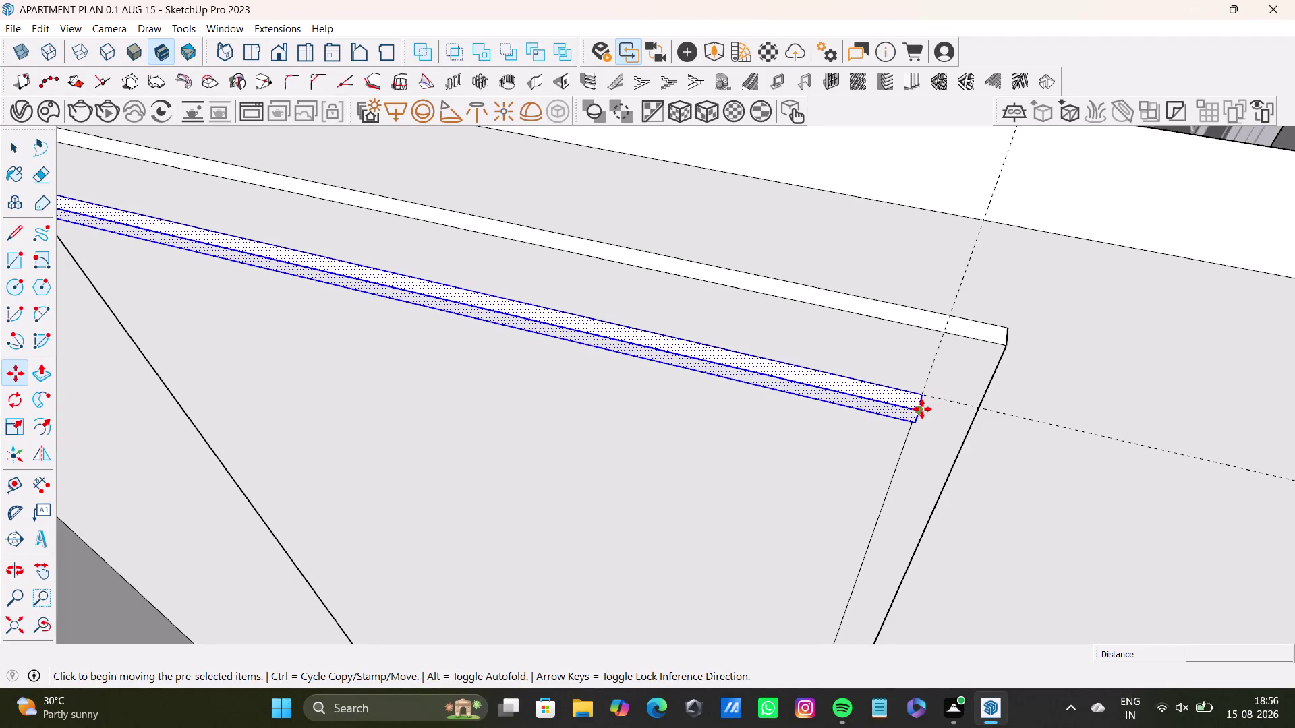
scroll(up, 3)
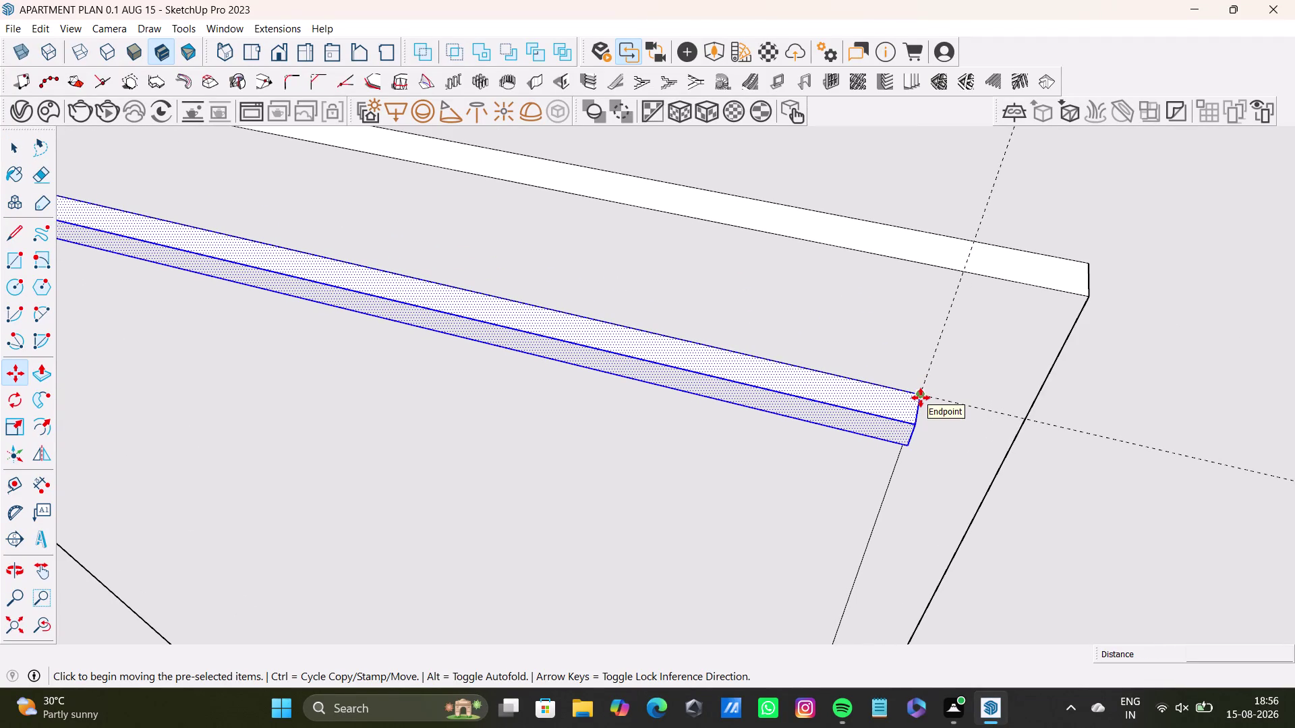
click(921, 397)
scroll(down, 3)
middle_drag(853, 501, 833, 311)
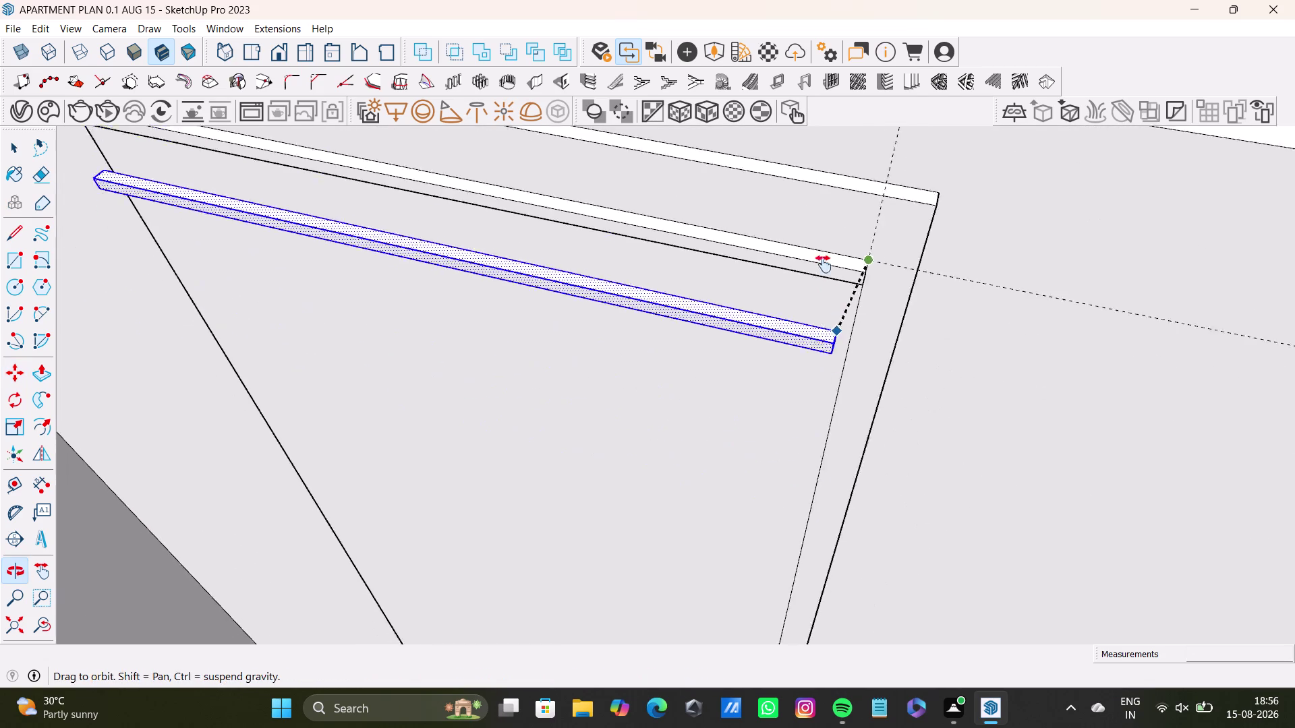
middle_drag(832, 311, 822, 260)
scroll(down, 3)
middle_drag(800, 482, 799, 331)
scroll(down, 3)
middle_drag(762, 507, 773, 403)
middle_drag(768, 410, 736, 554)
scroll(up, 3)
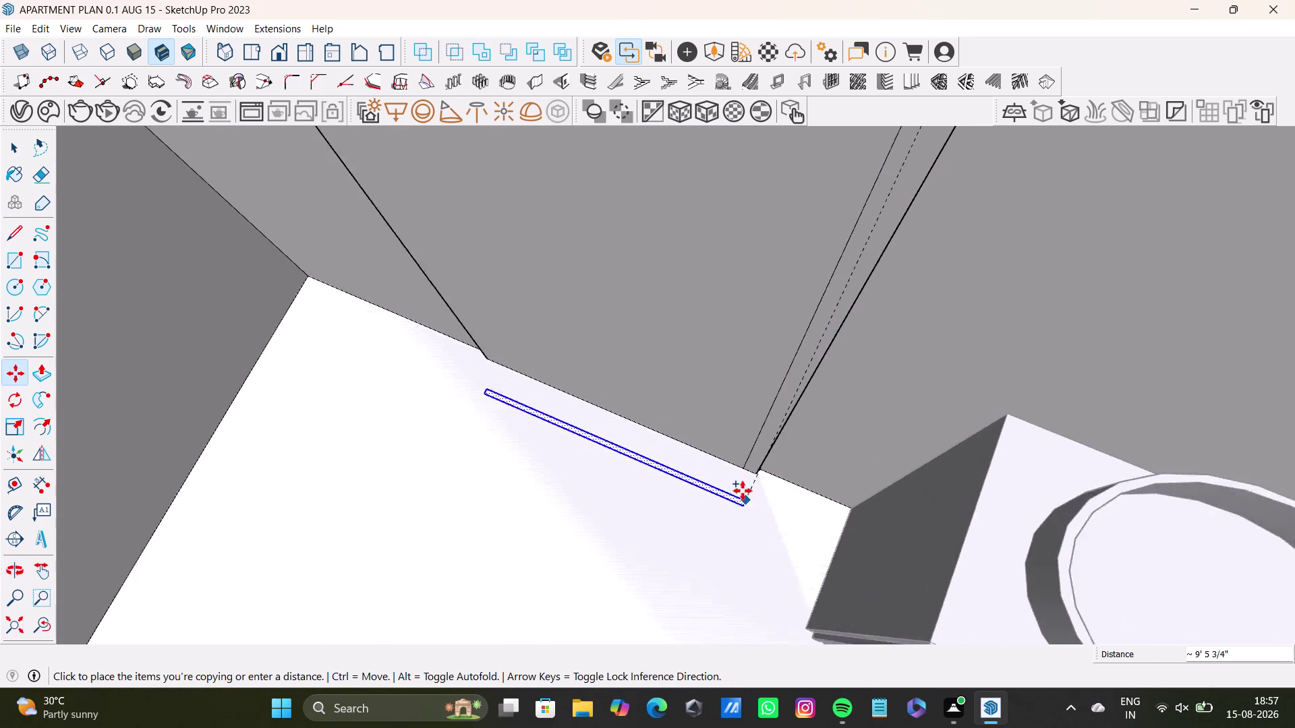
scroll(up, 3)
middle_drag(734, 446, 799, 338)
scroll(up, 3)
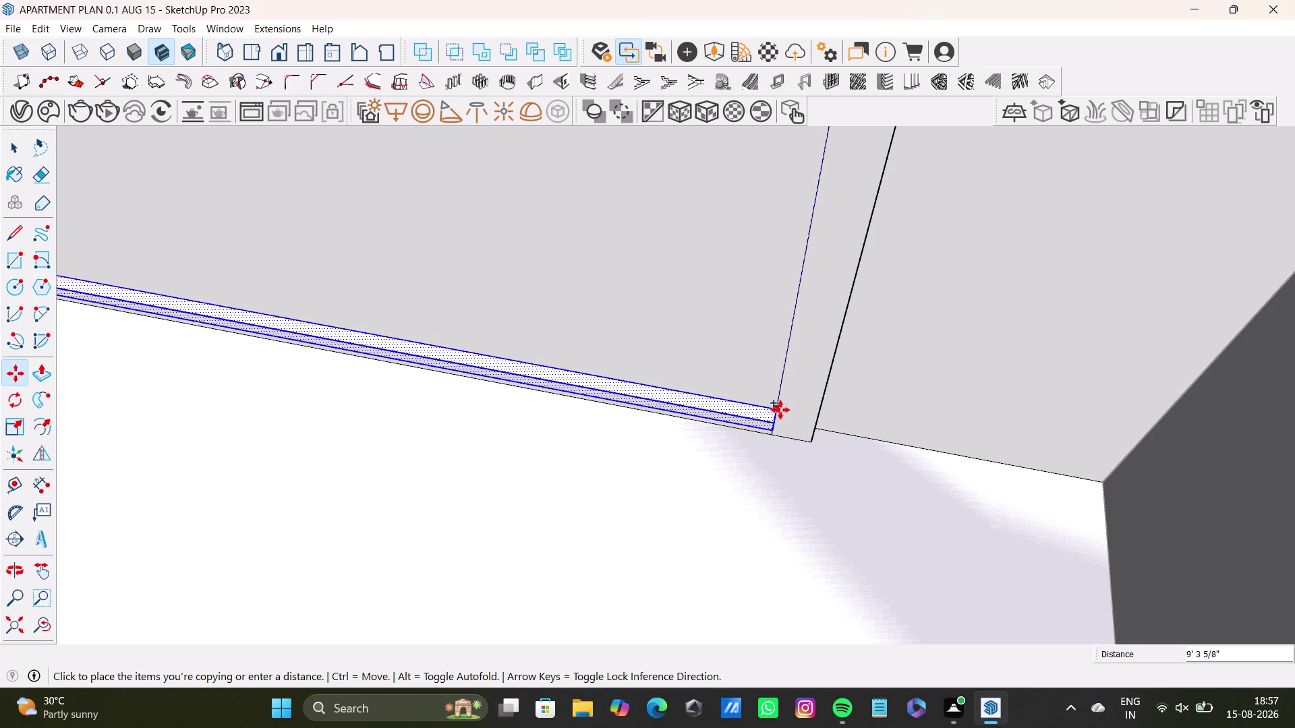
click(780, 409)
key(slash)
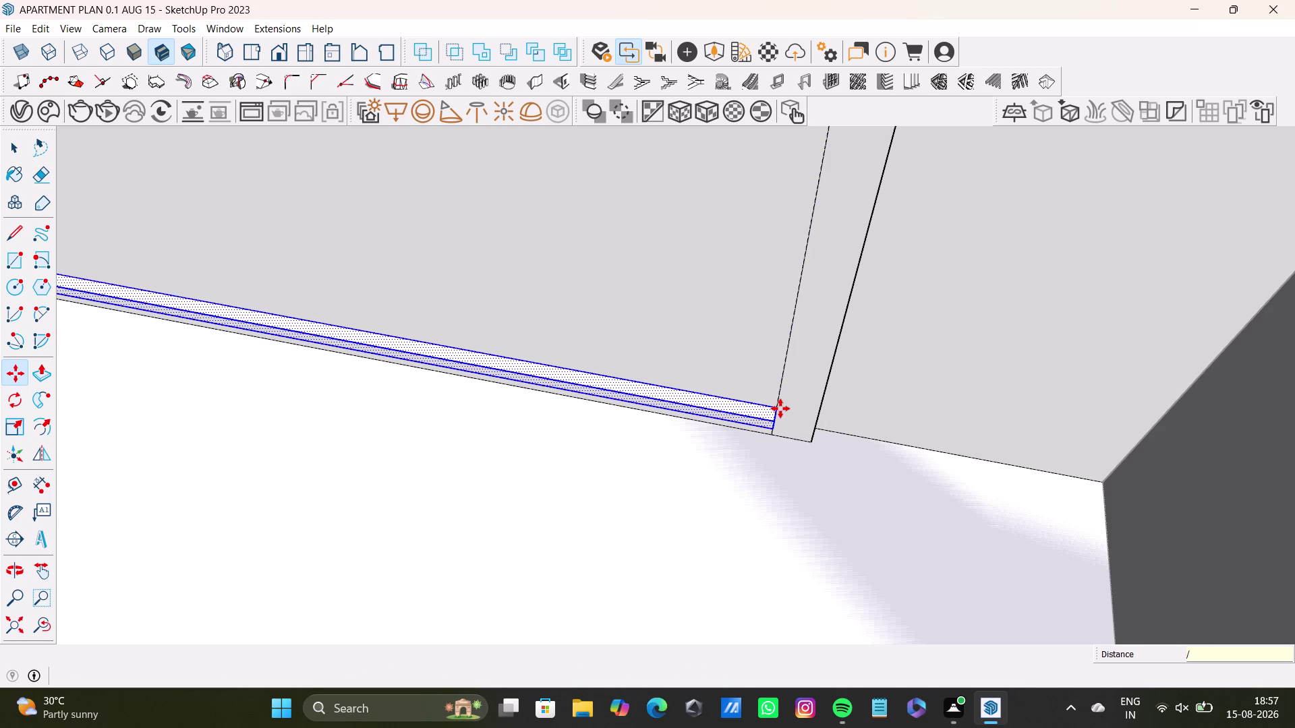
text(21)
key(Return)
scroll(down, 3)
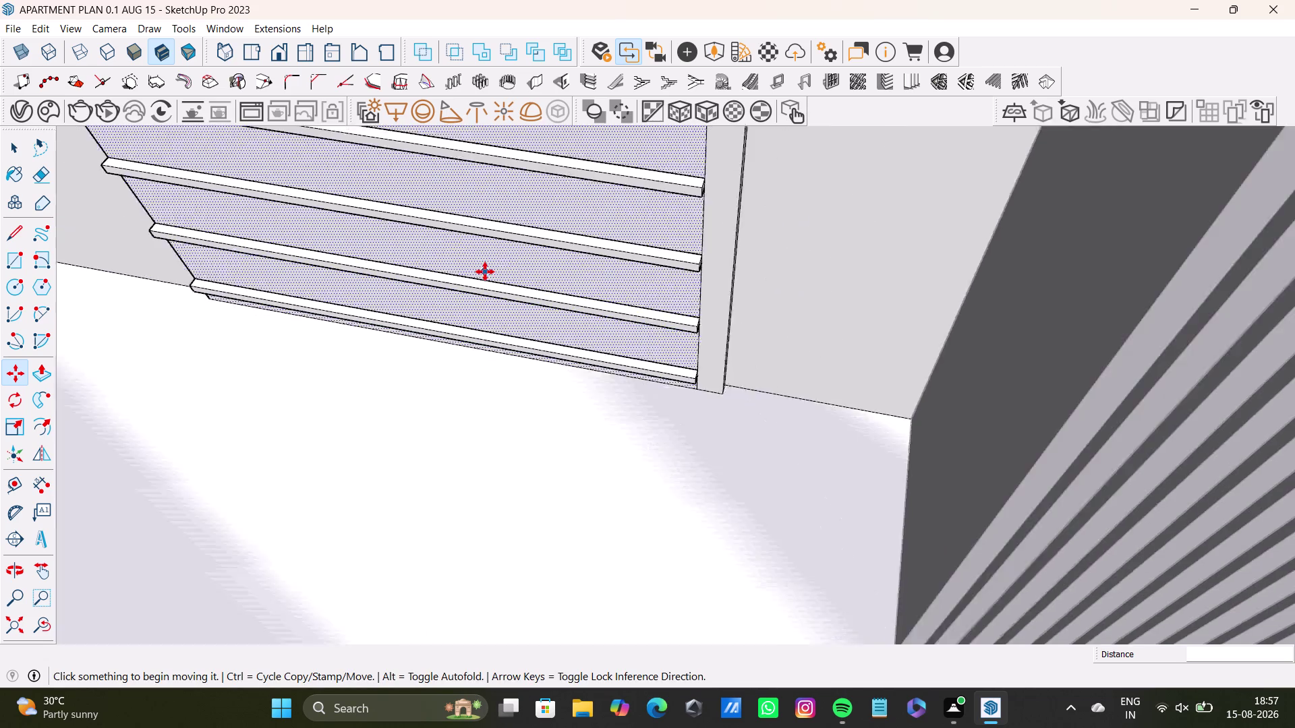
scroll(down, 3)
scroll(up, 3)
scroll(down, 3)
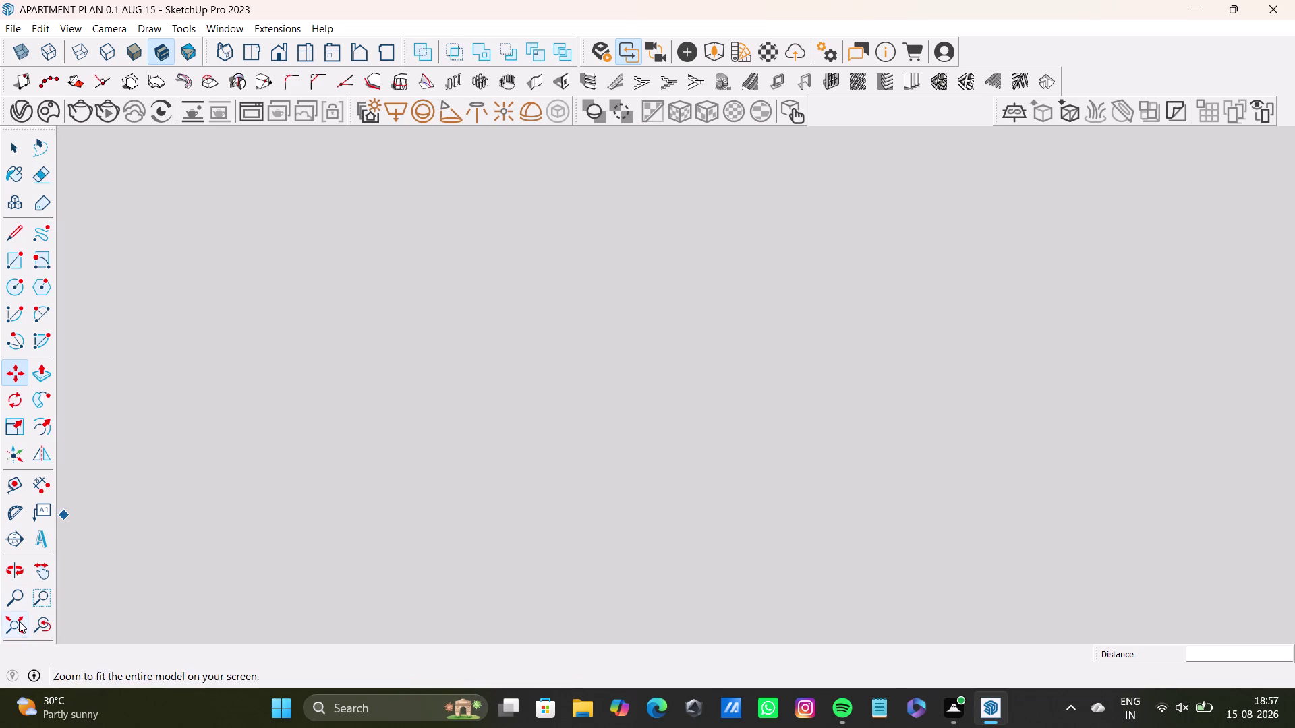
click(19, 621)
scroll(up, 3)
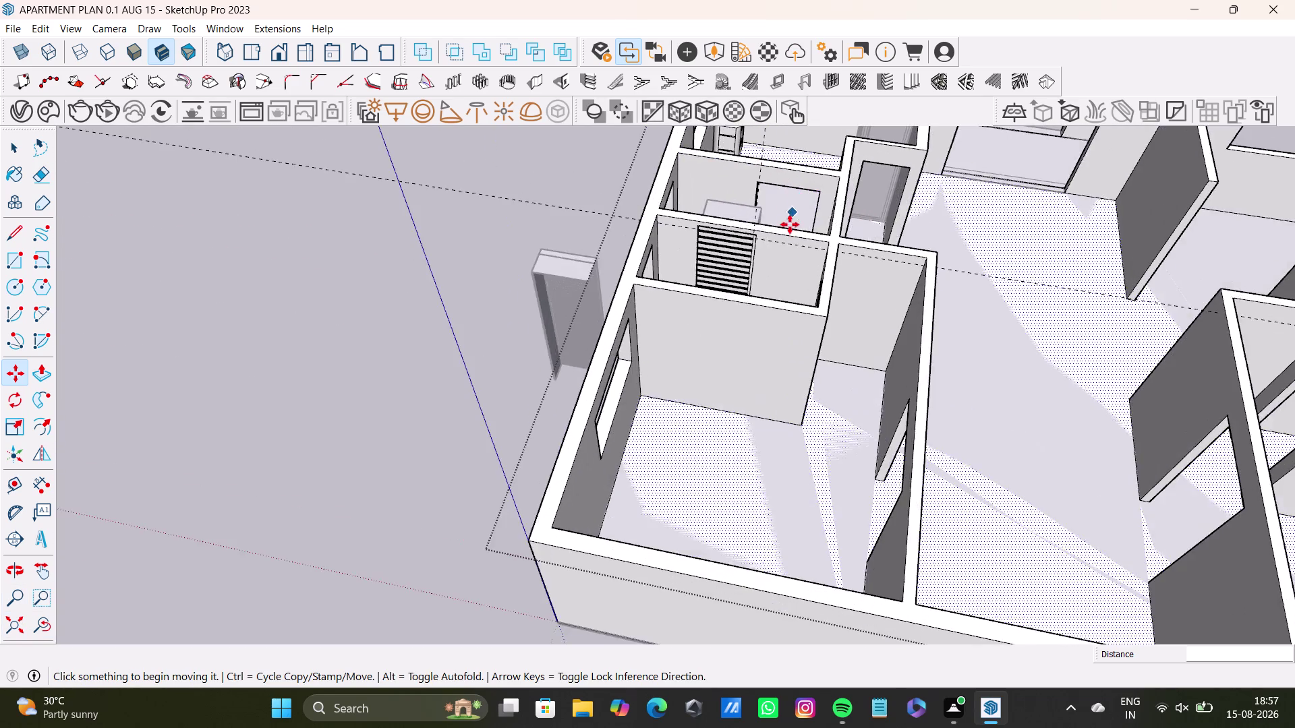
scroll(up, 3)
middle_drag(746, 279, 695, 330)
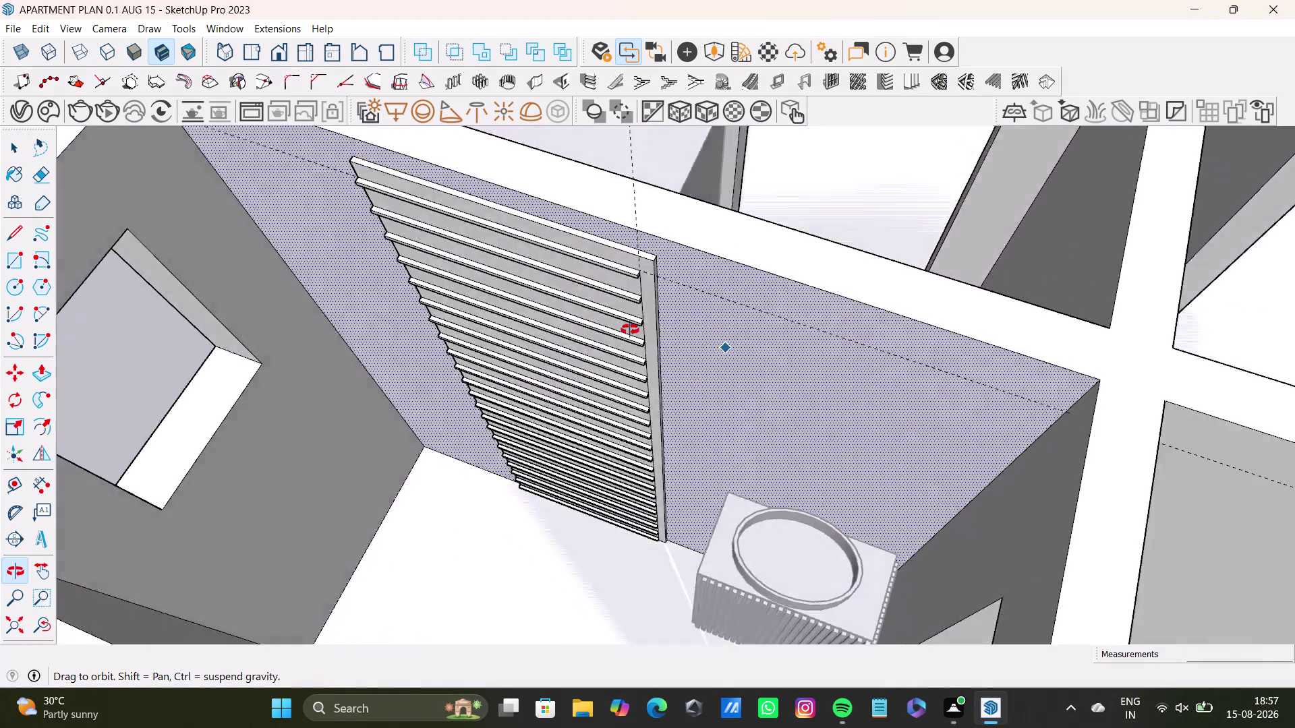
middle_drag(695, 330, 340, 299)
middle_drag(905, 291, 632, 347)
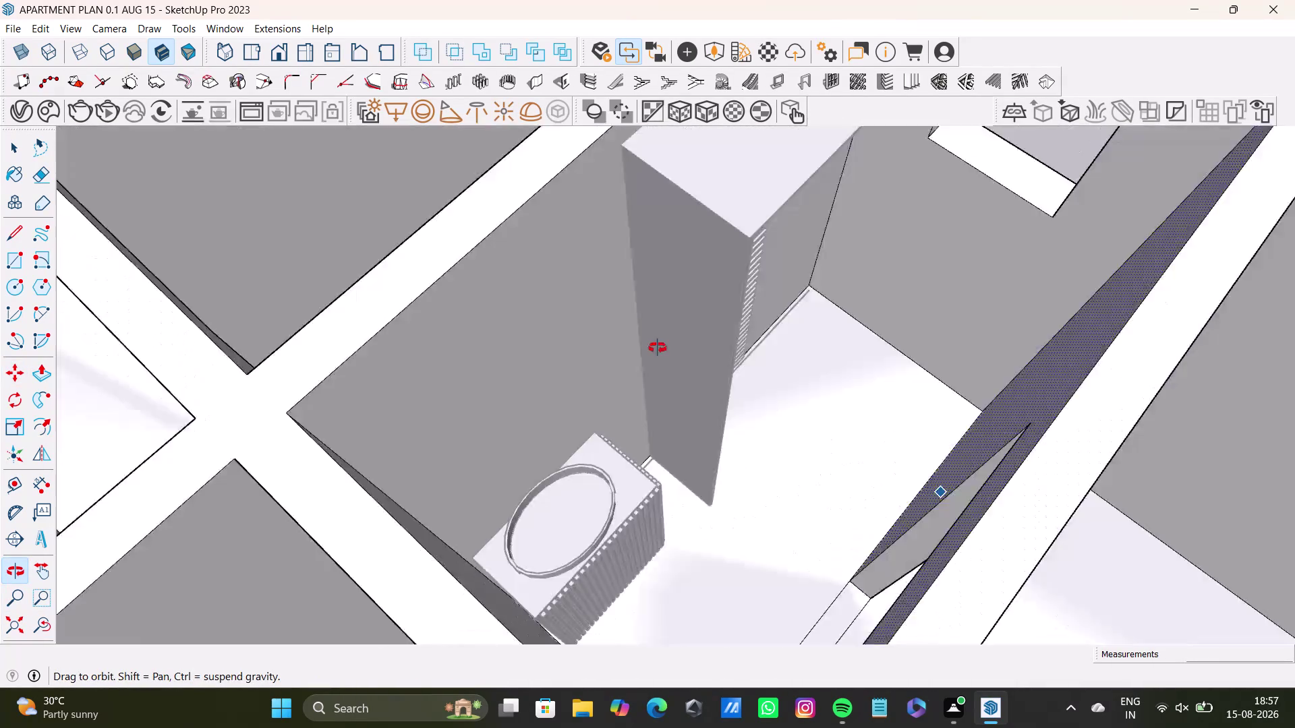
middle_drag(632, 346, 1032, 306)
middle_drag(693, 319, 984, 291)
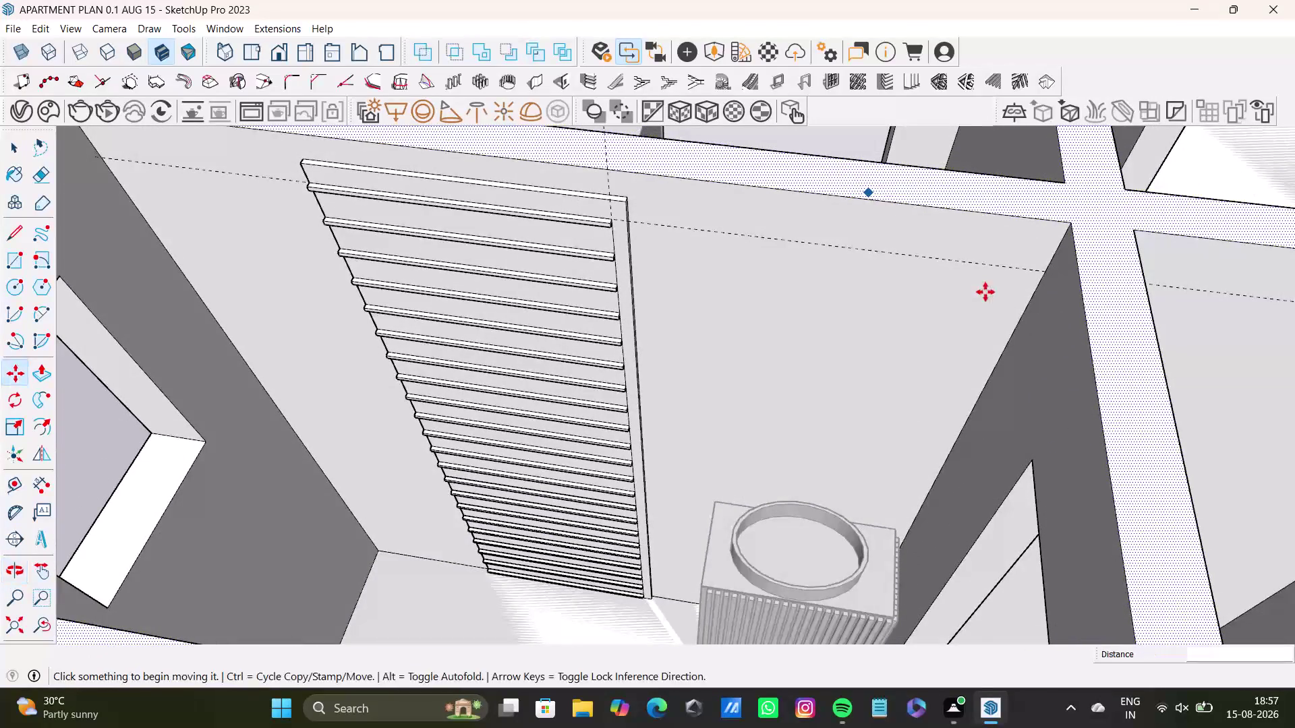
key(space)
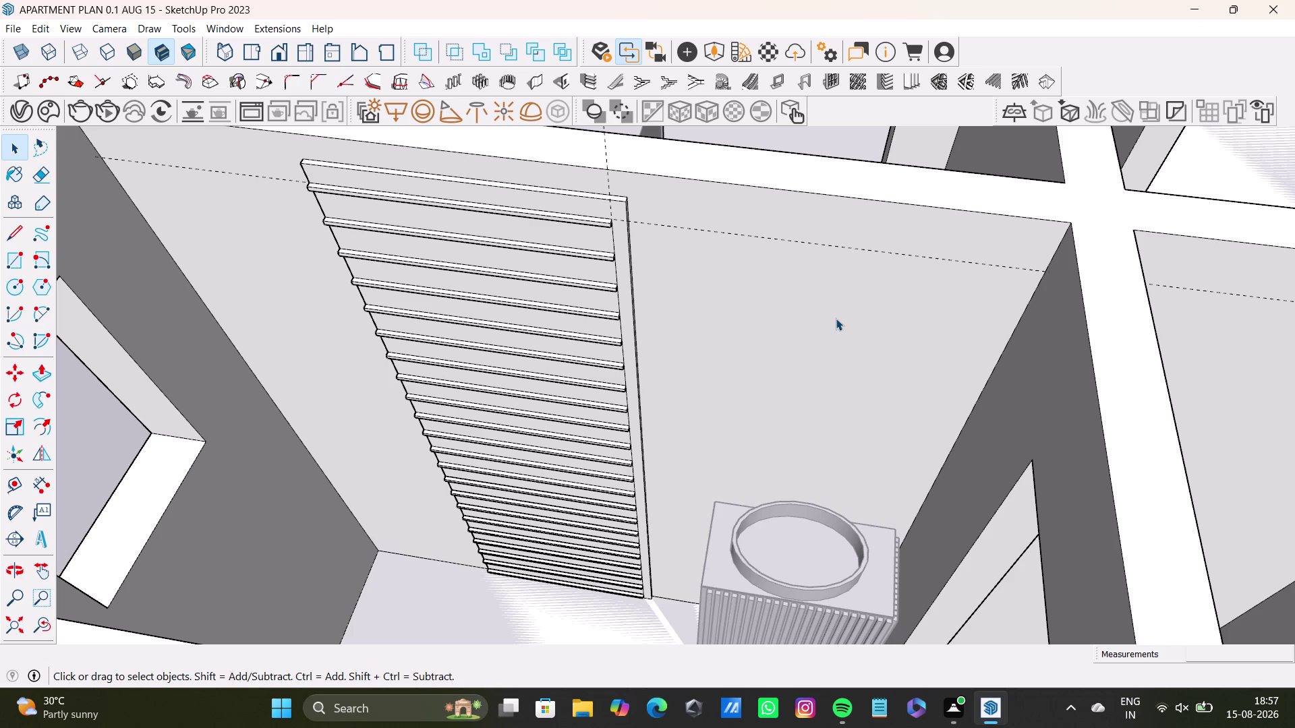
Undo the stacked louver strip copies on the bathroom partition wall.
scroll(down, 3)
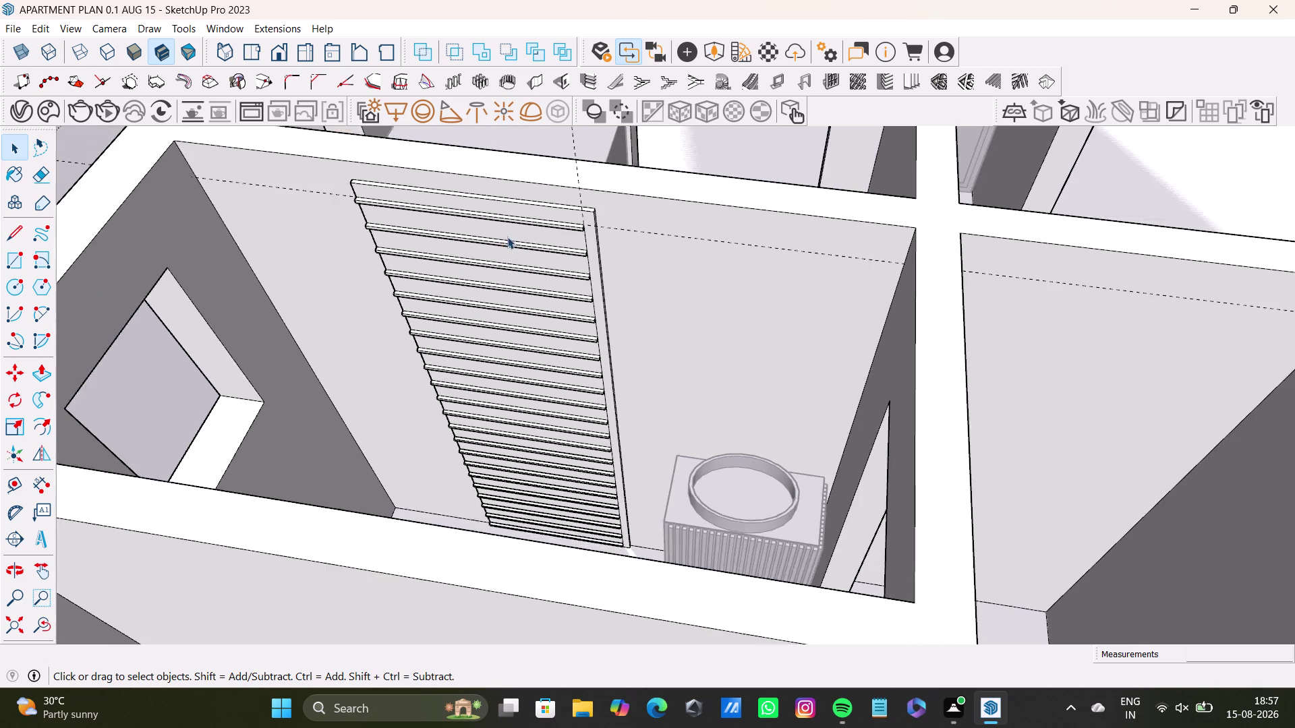
scroll(down, 3)
scroll(up, 3)
key(space)
key(ctrl+z)
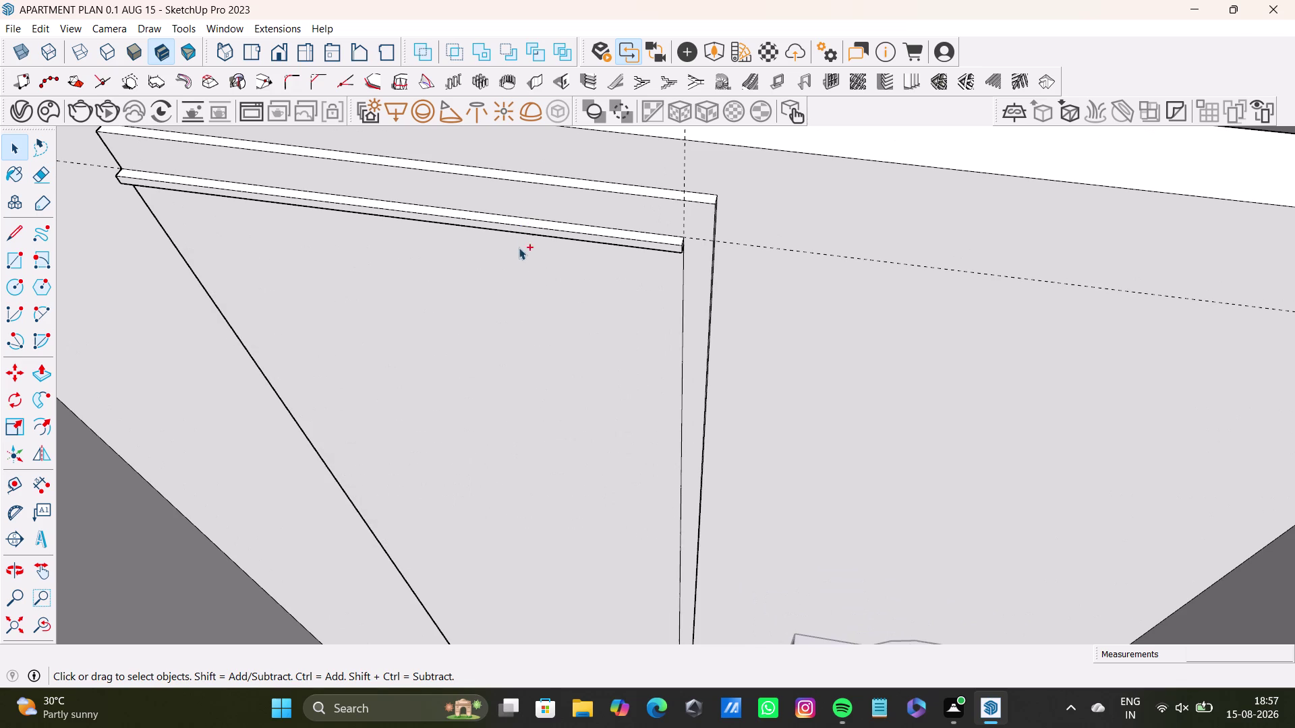
Select the remaining louver strip below the wall's top edge with a double-click.
scroll(down, 3)
scroll(up, 3)
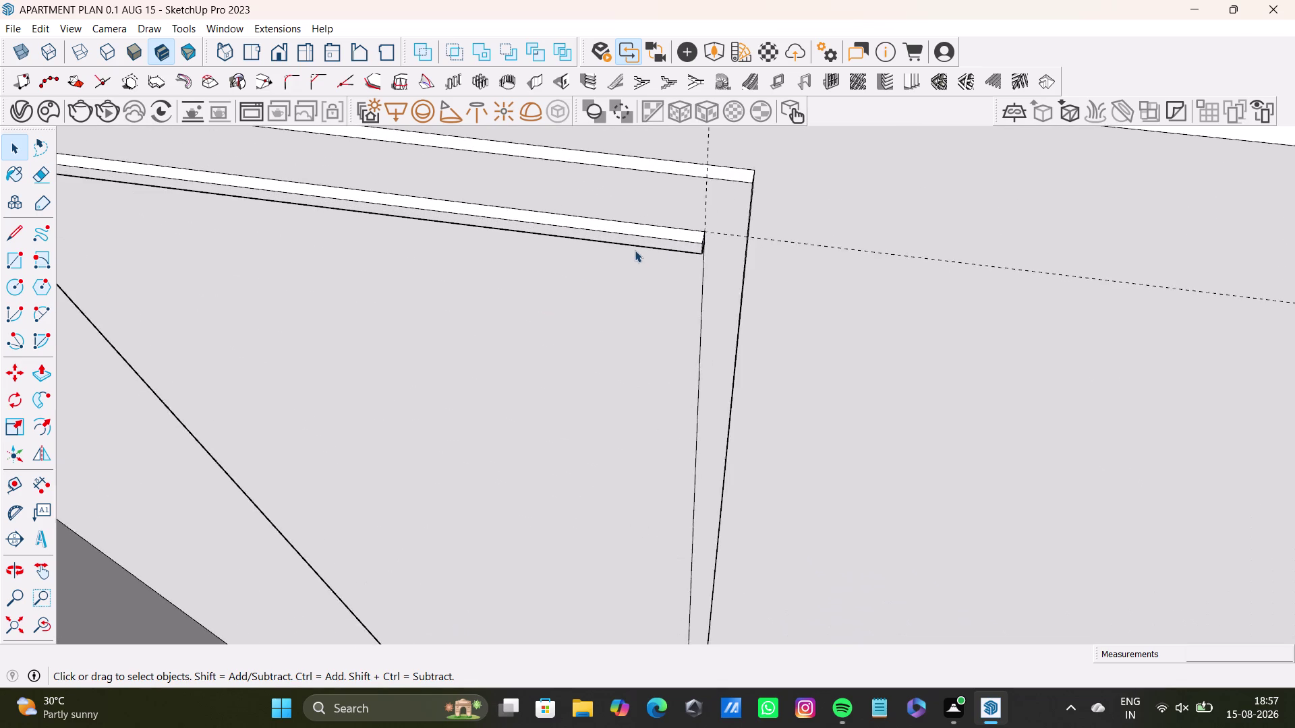
scroll(up, 3)
middle_drag(635, 253, 636, 307)
scroll(up, 3)
click(694, 284)
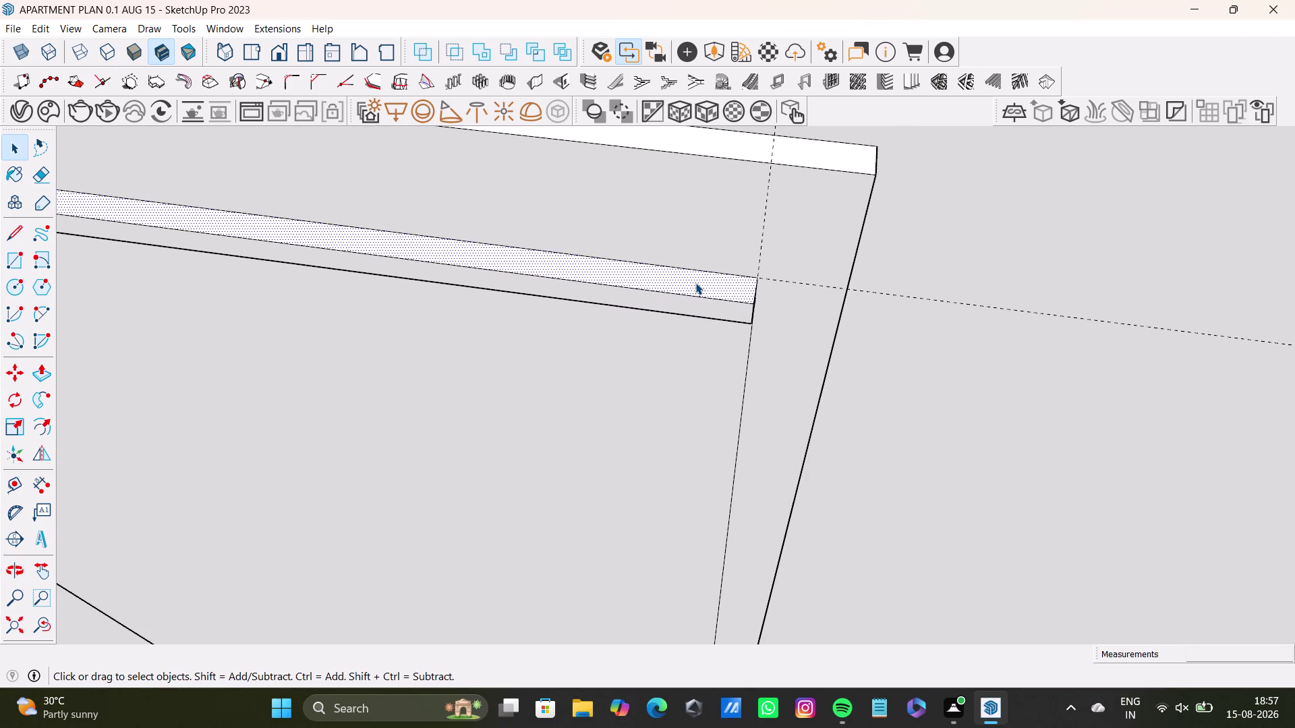
double_click(695, 282)
double_click(694, 301)
scroll(down, 3)
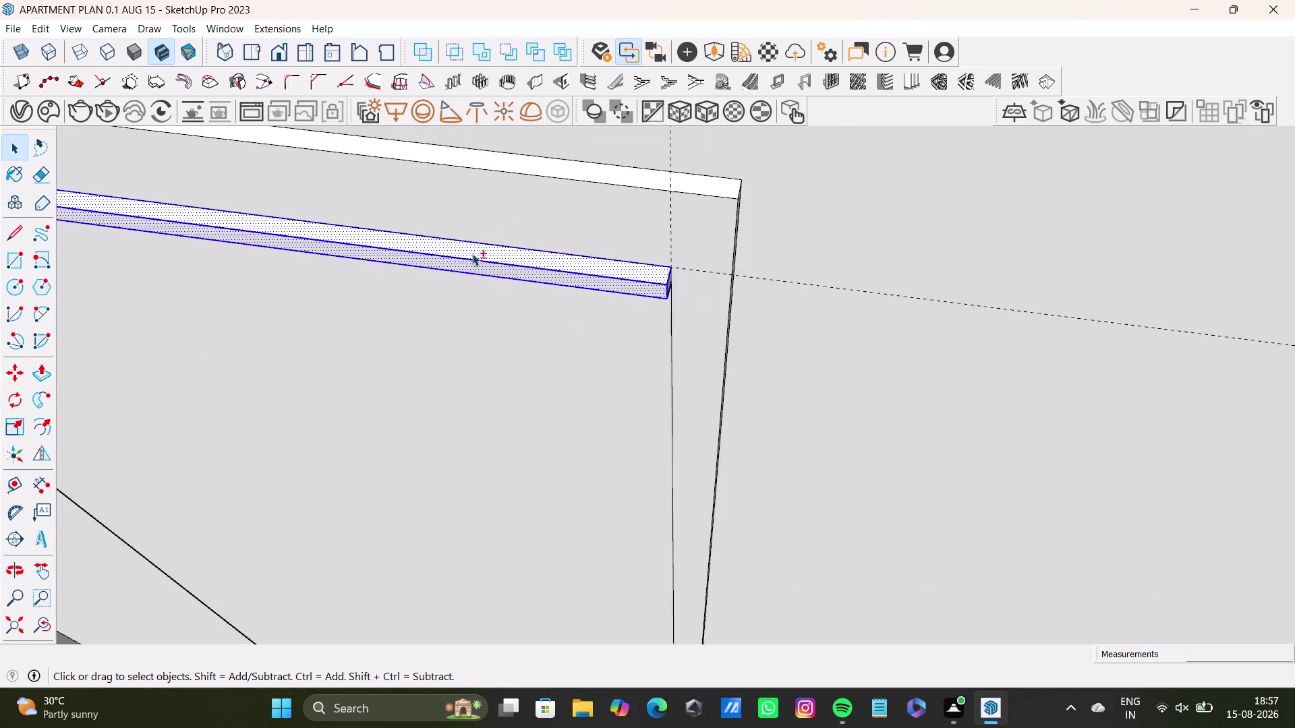
scroll(down, 3)
middle_drag(305, 292, 646, 300)
scroll(up, 3)
middle_drag(152, 184, 169, 185)
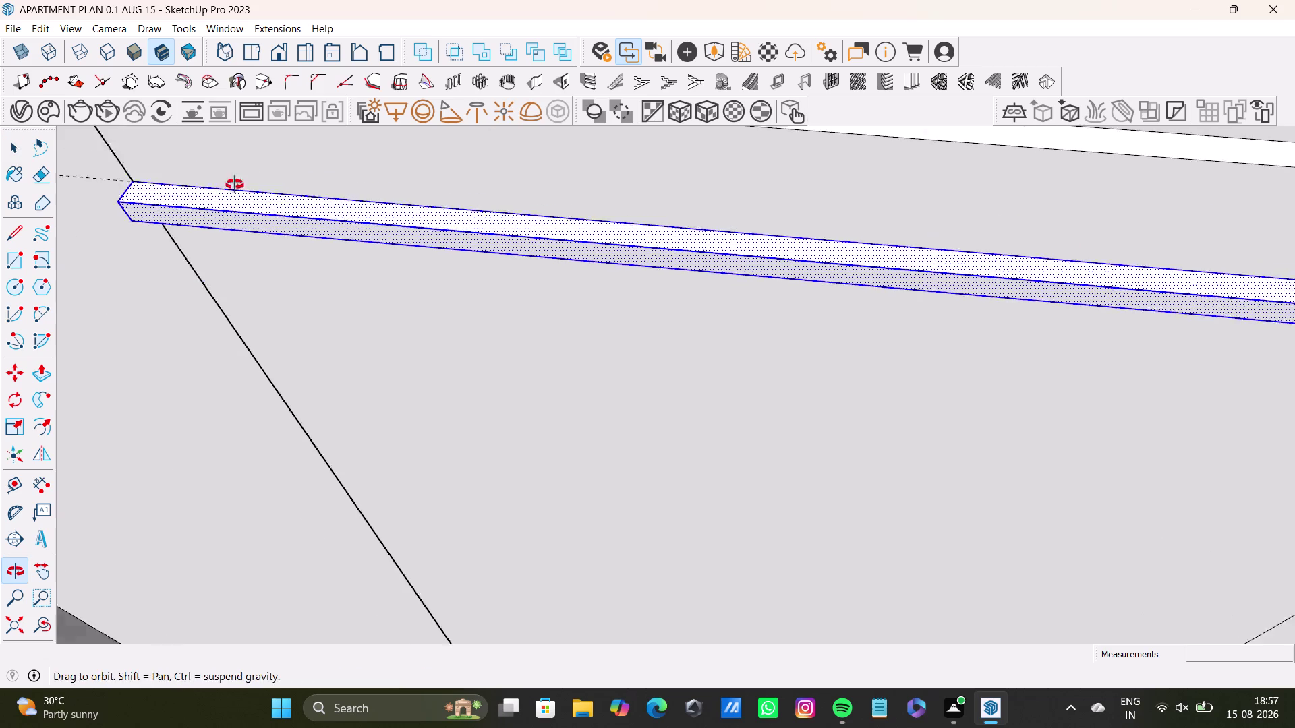
middle_drag(168, 185, 358, 172)
middle_drag(272, 302, 517, 226)
scroll(up, 3)
middle_drag(432, 324, 488, 204)
middle_drag(428, 270, 589, 177)
Orbit around the strip's ends and corner while keeping the whole strip selected.
double_click(320, 425)
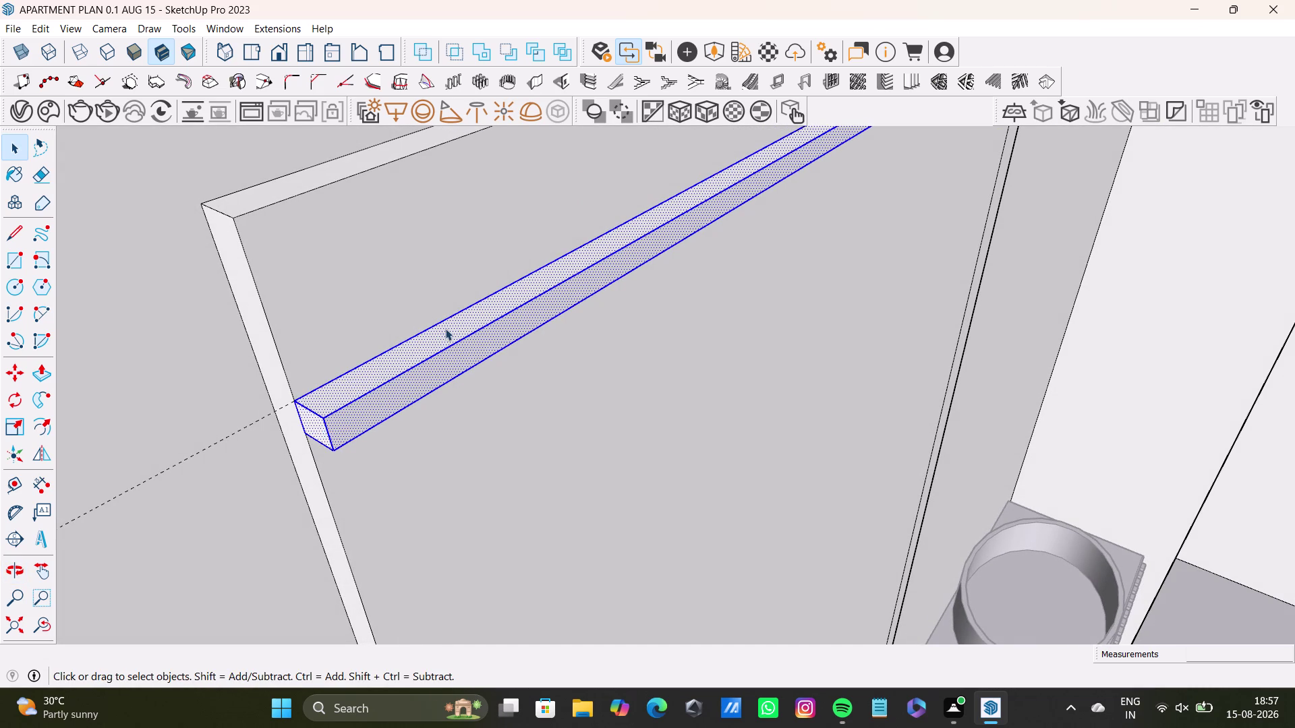
scroll(down, 3)
middle_drag(474, 320, 282, 420)
middle_drag(520, 309, 196, 322)
scroll(up, 3)
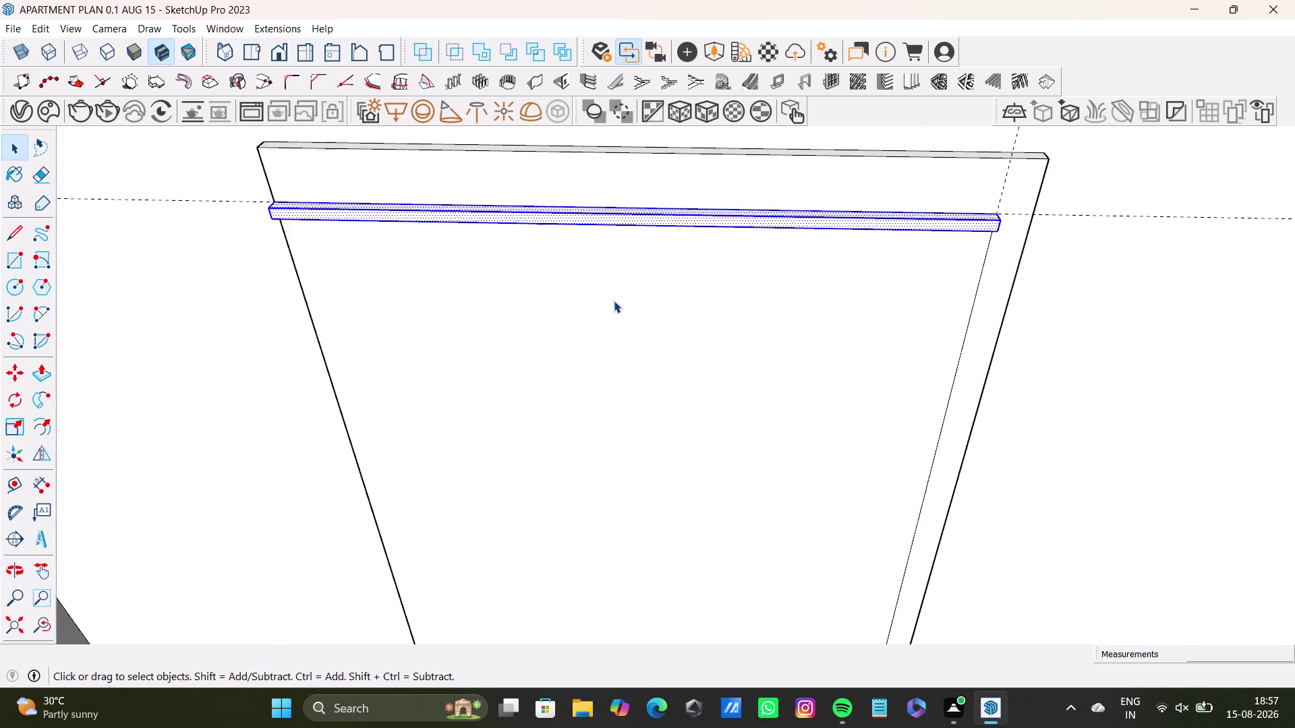
scroll(up, 3)
middle_drag(731, 262, 479, 349)
middle_drag(544, 320, 273, 263)
scroll(up, 3)
scroll(up, 3)
middle_drag(679, 321, 557, 314)
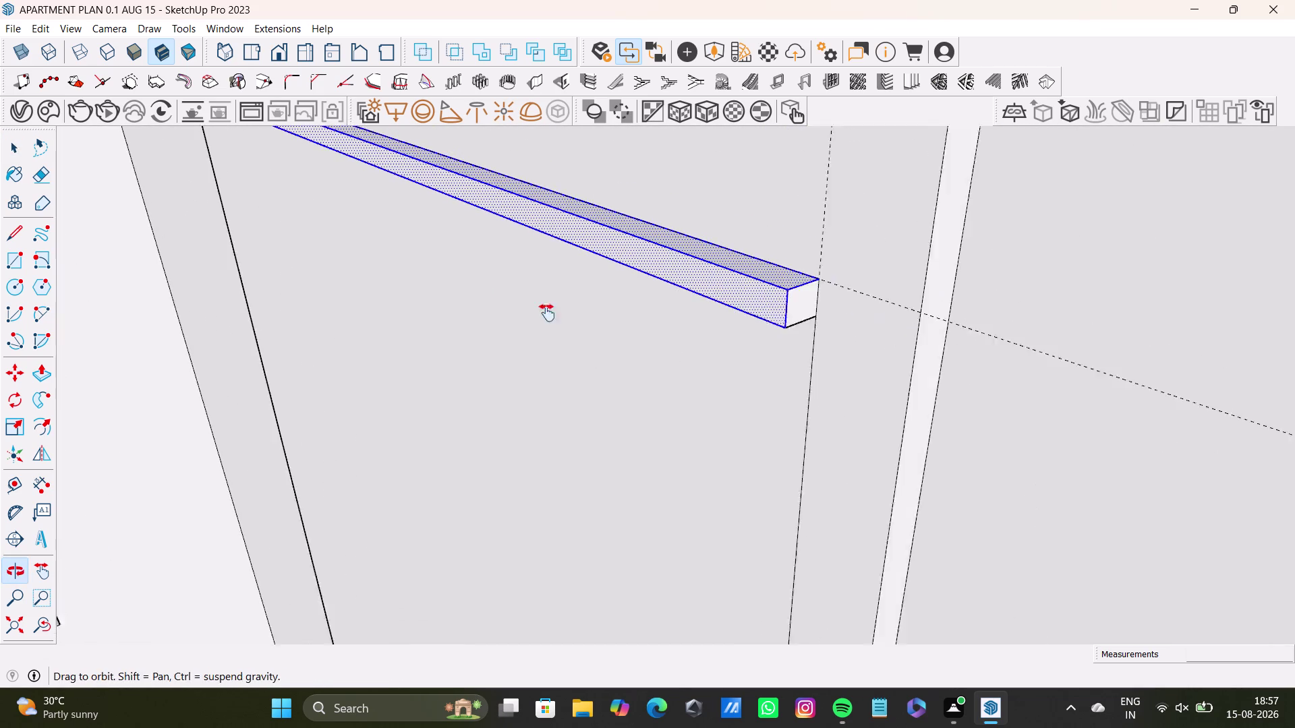
middle_drag(558, 313, 529, 313)
scroll(up, 3)
double_click(790, 292)
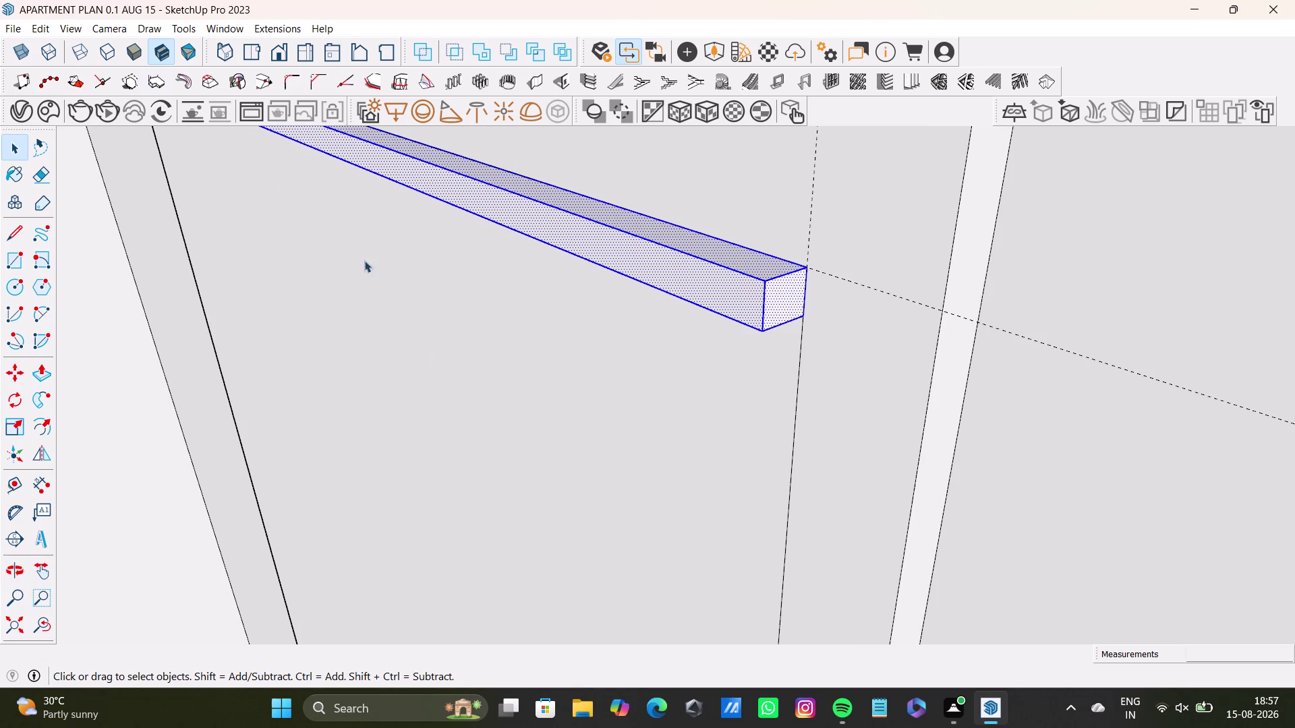
Start moving a copy of the strip from its corner, orbiting down to the wall base.
key(m)
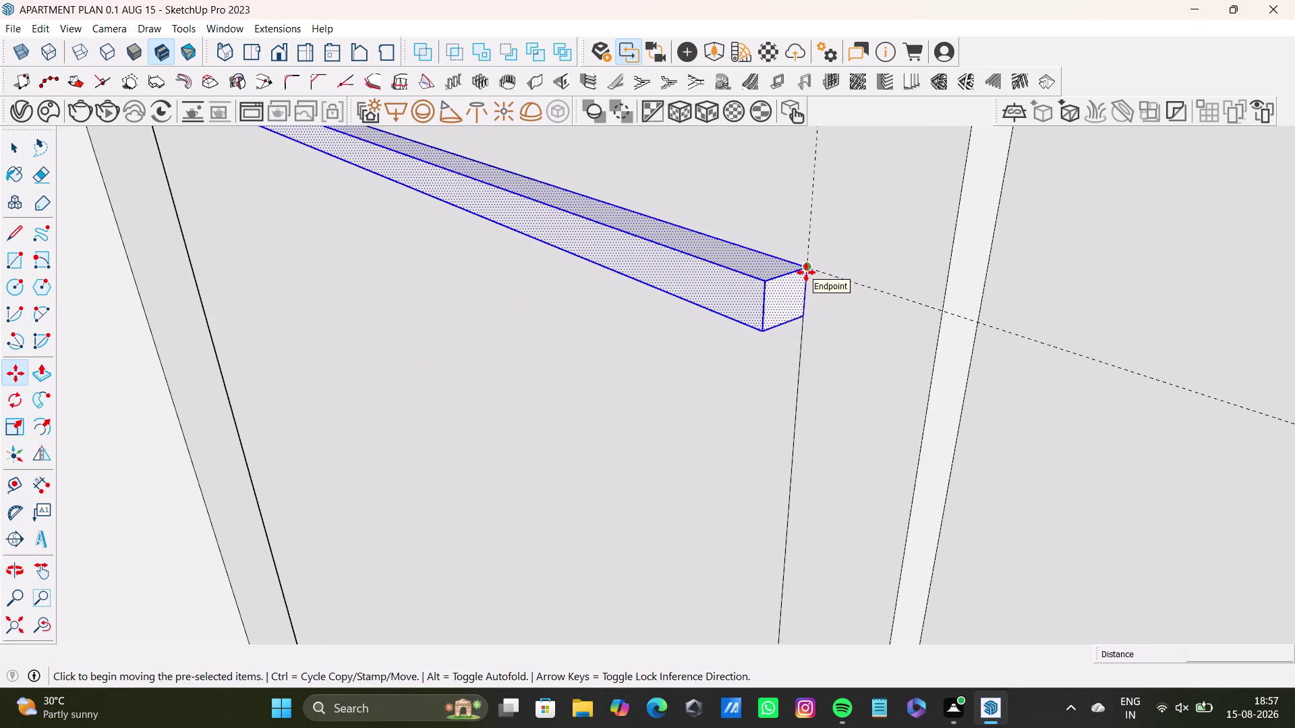
click(806, 273)
scroll(down, 3)
middle_drag(733, 448, 852, 197)
scroll(down, 3)
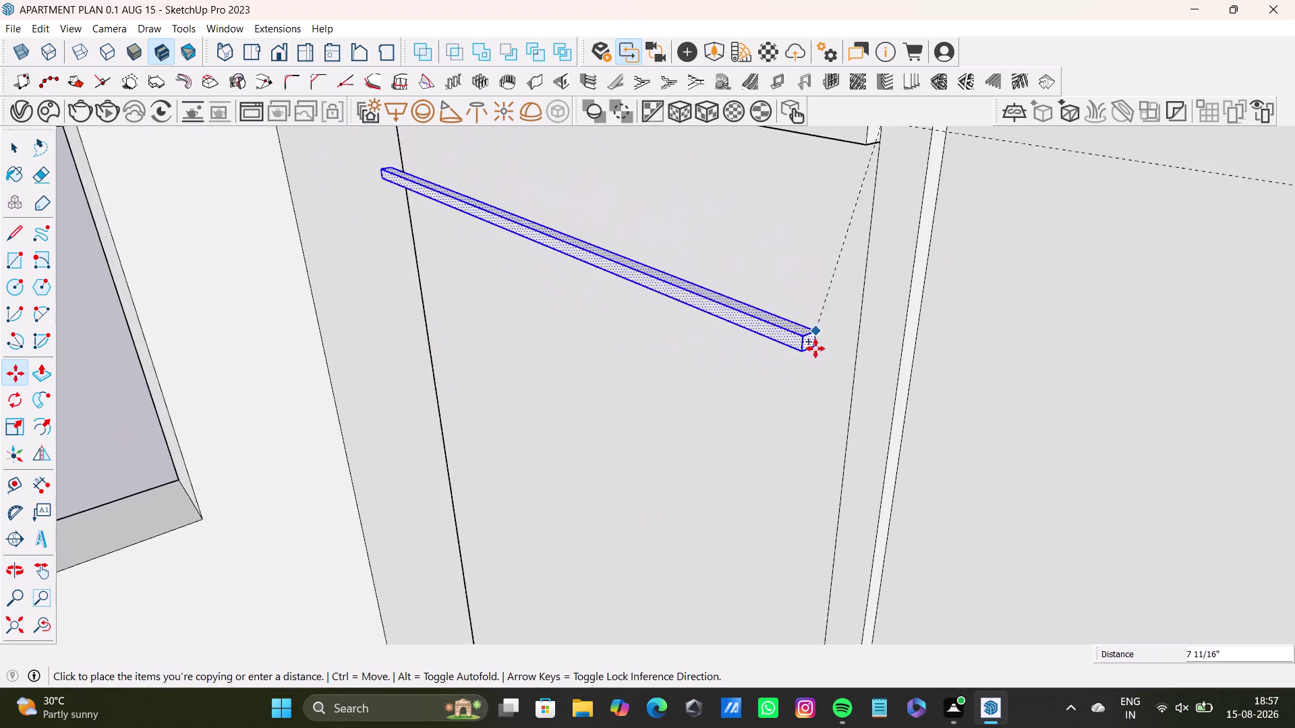
scroll(down, 3)
middle_drag(824, 477, 816, 317)
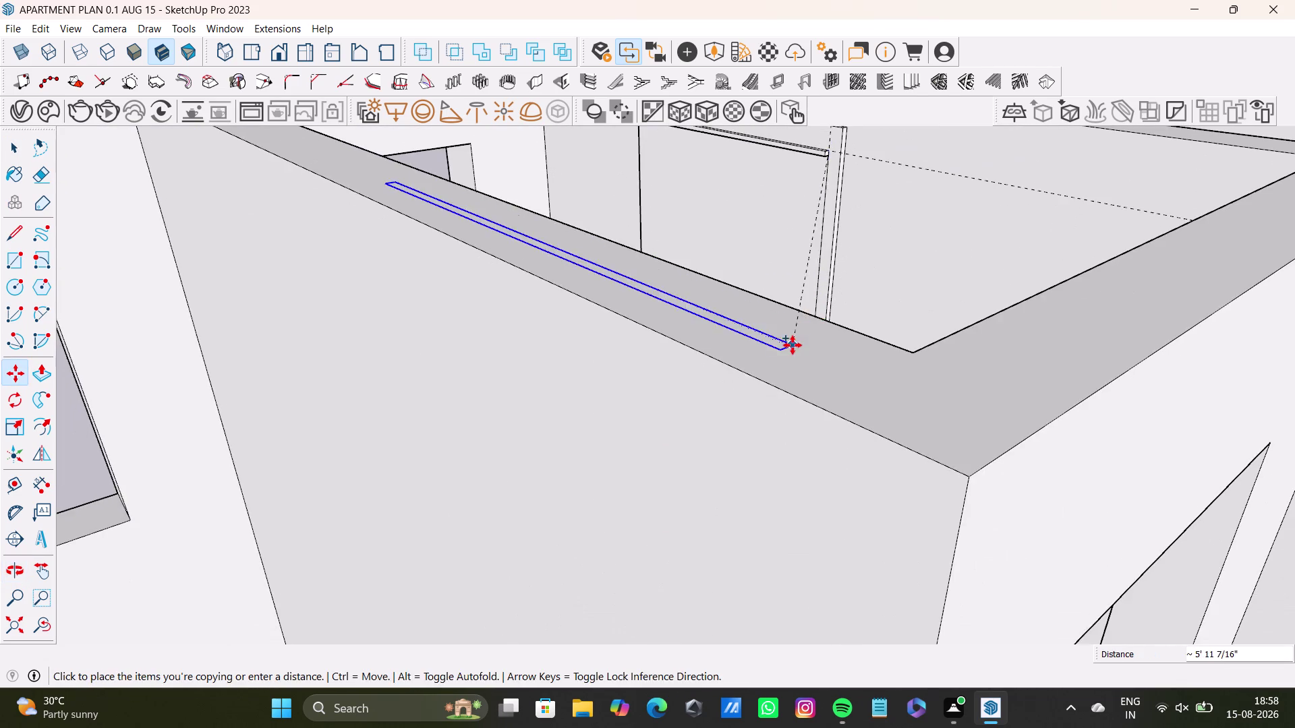
middle_drag(797, 344, 768, 559)
scroll(up, 3)
middle_drag(826, 264, 786, 396)
middle_drag(746, 421, 757, 460)
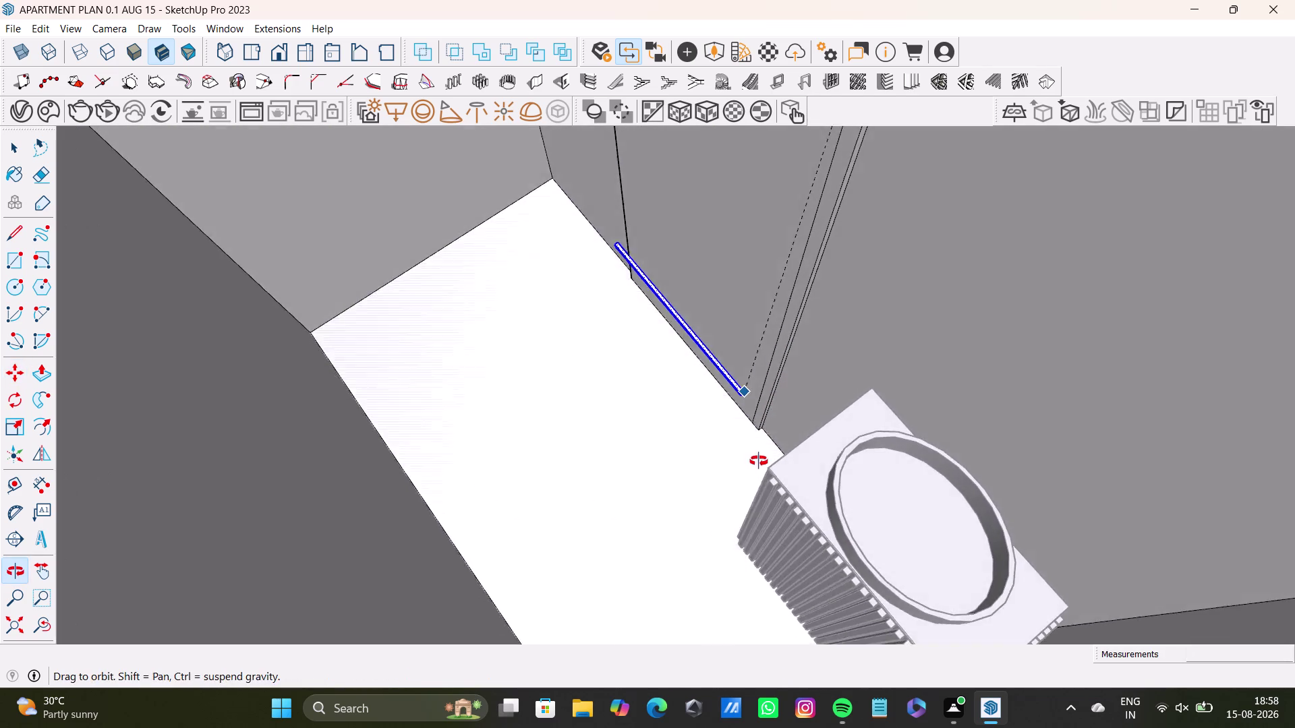
middle_drag(758, 460, 779, 451)
scroll(up, 3)
middle_drag(740, 389, 828, 314)
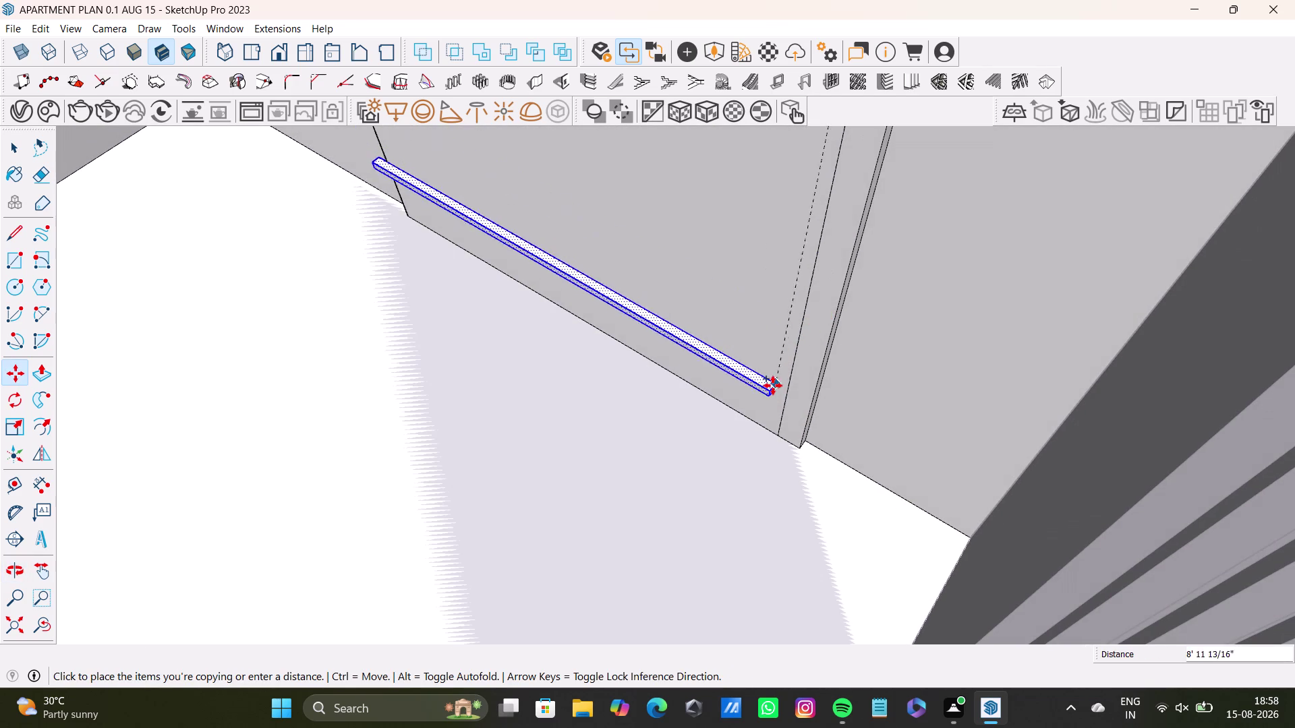
Place the copy at the wall's bottom edge and divide the gap into 25 strips.
click(784, 419)
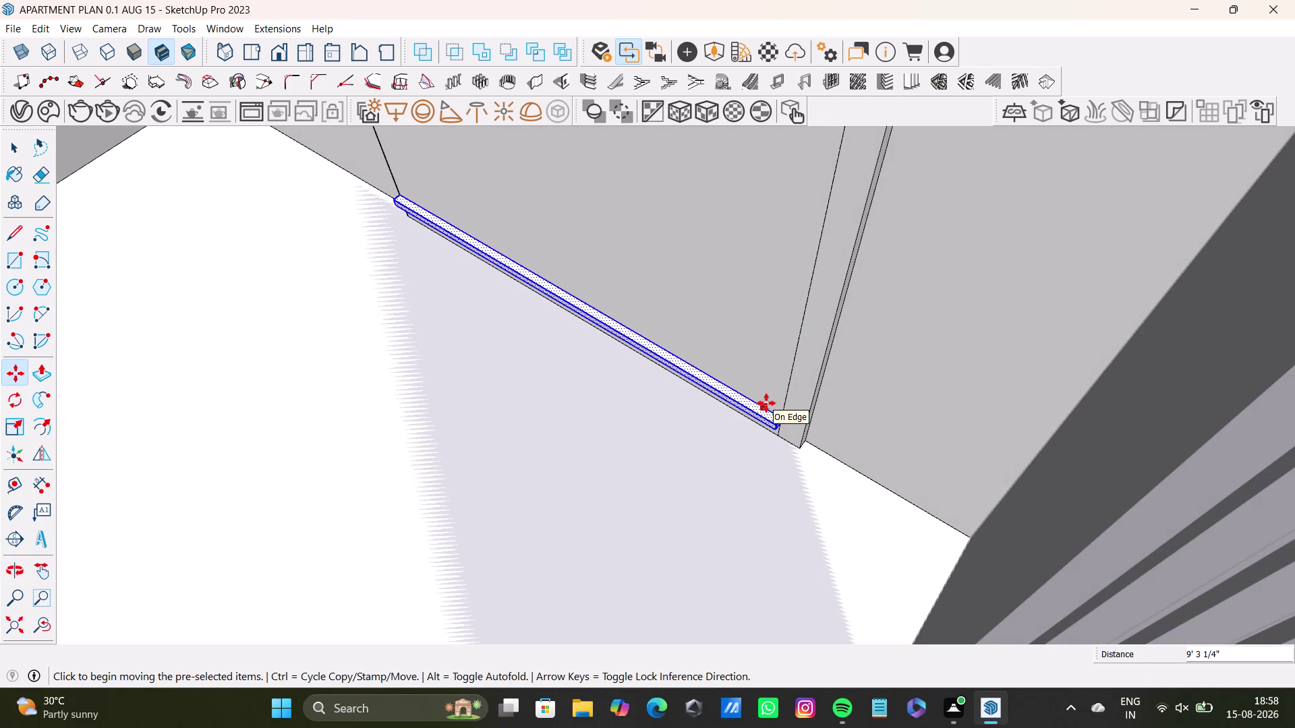
key(slash)
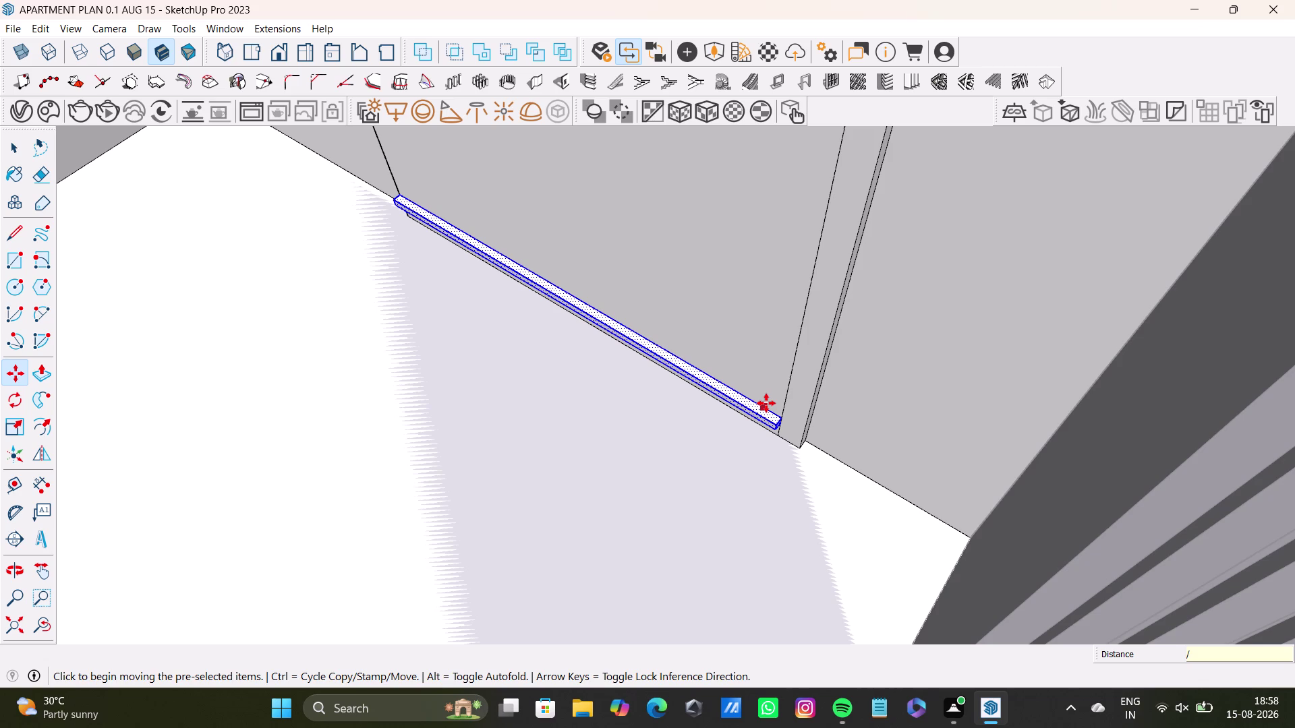
text(25)
key(Return)
Zoom extents, orbit to the finished louvered partition, and clear the selection.
scroll(down, 3)
middle_drag(692, 276, 696, 298)
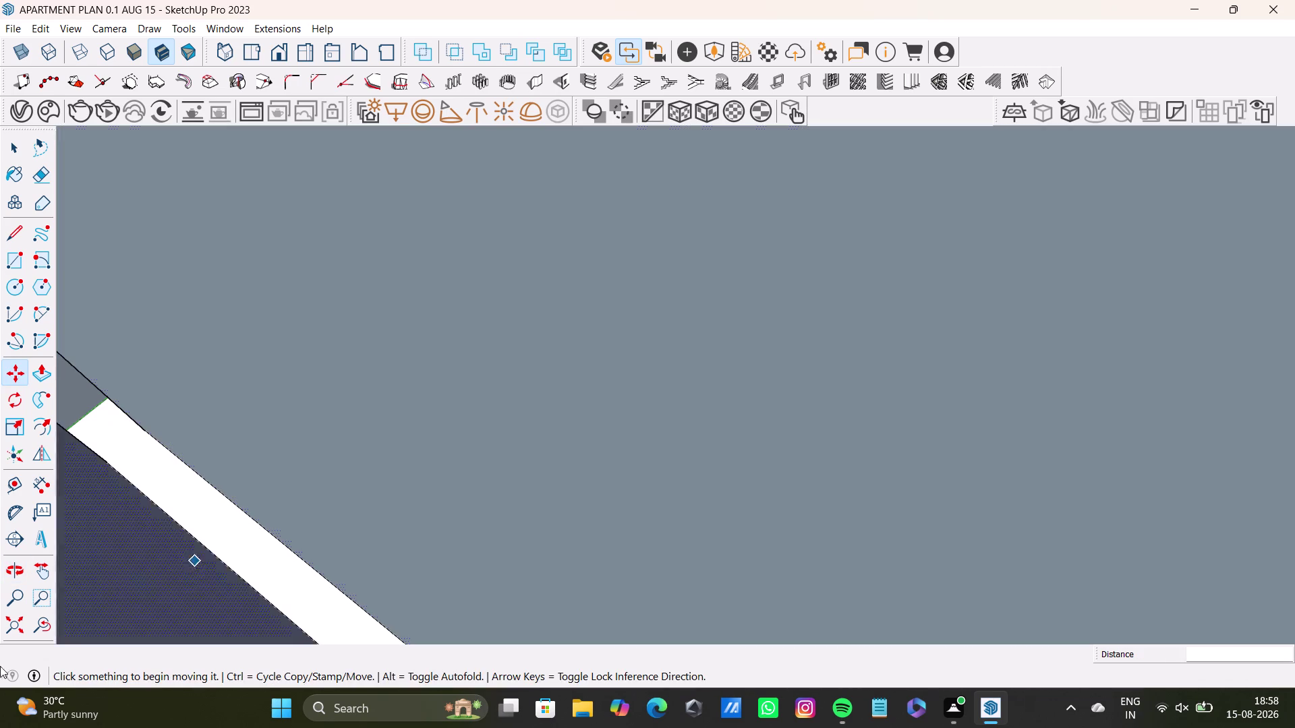
click(10, 626)
middle_drag(417, 381, 412, 524)
scroll(up, 3)
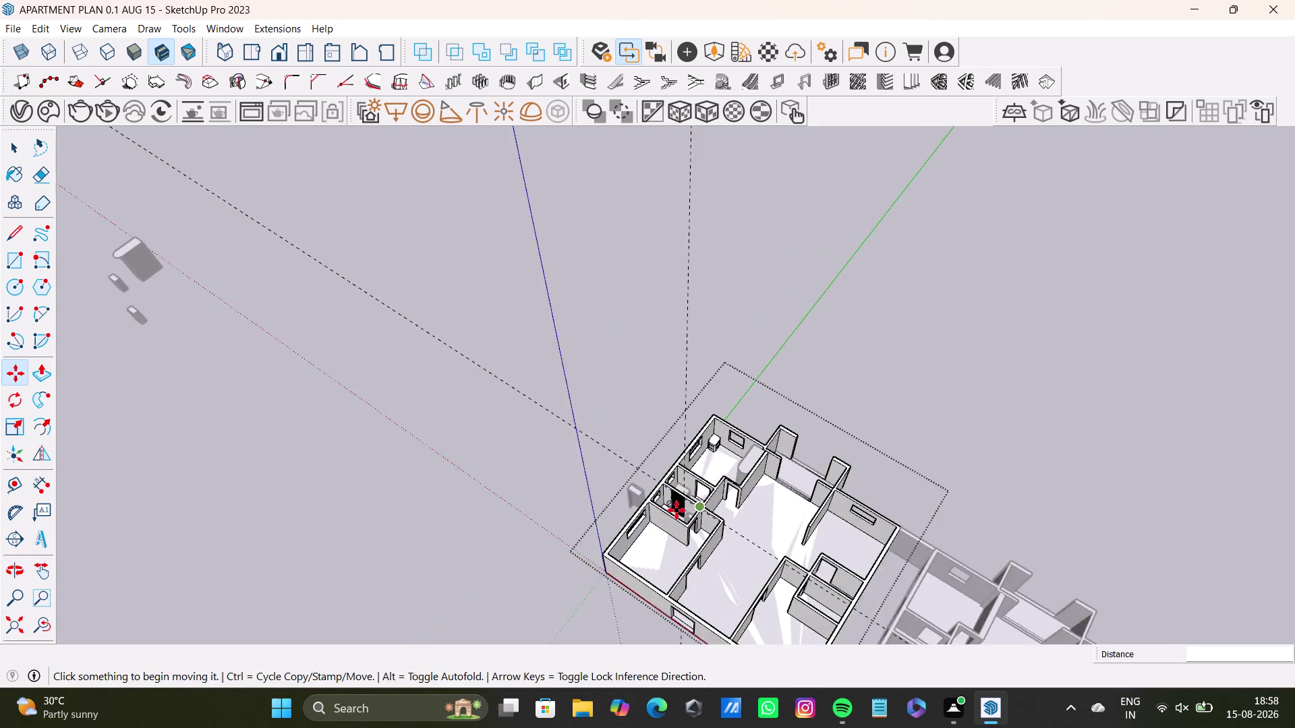
scroll(up, 3)
middle_drag(704, 511, 769, 437)
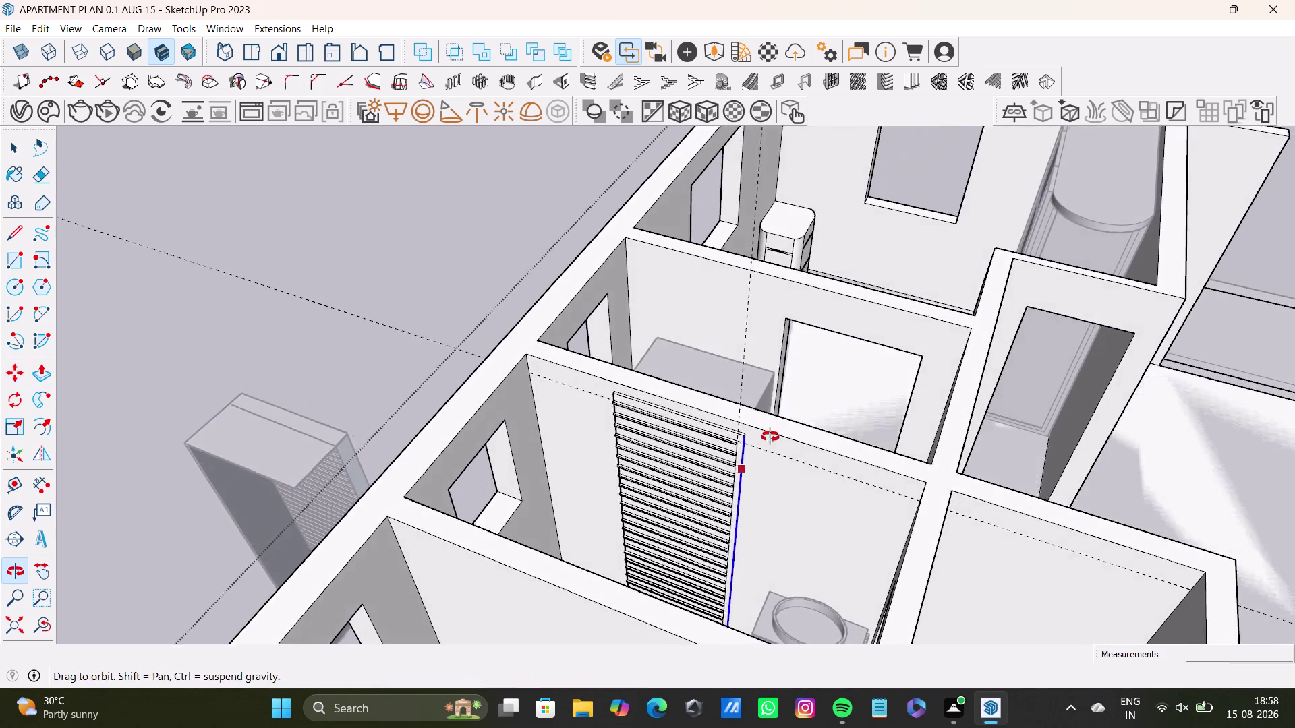
middle_drag(770, 437, 804, 433)
key(space)
click(391, 306)
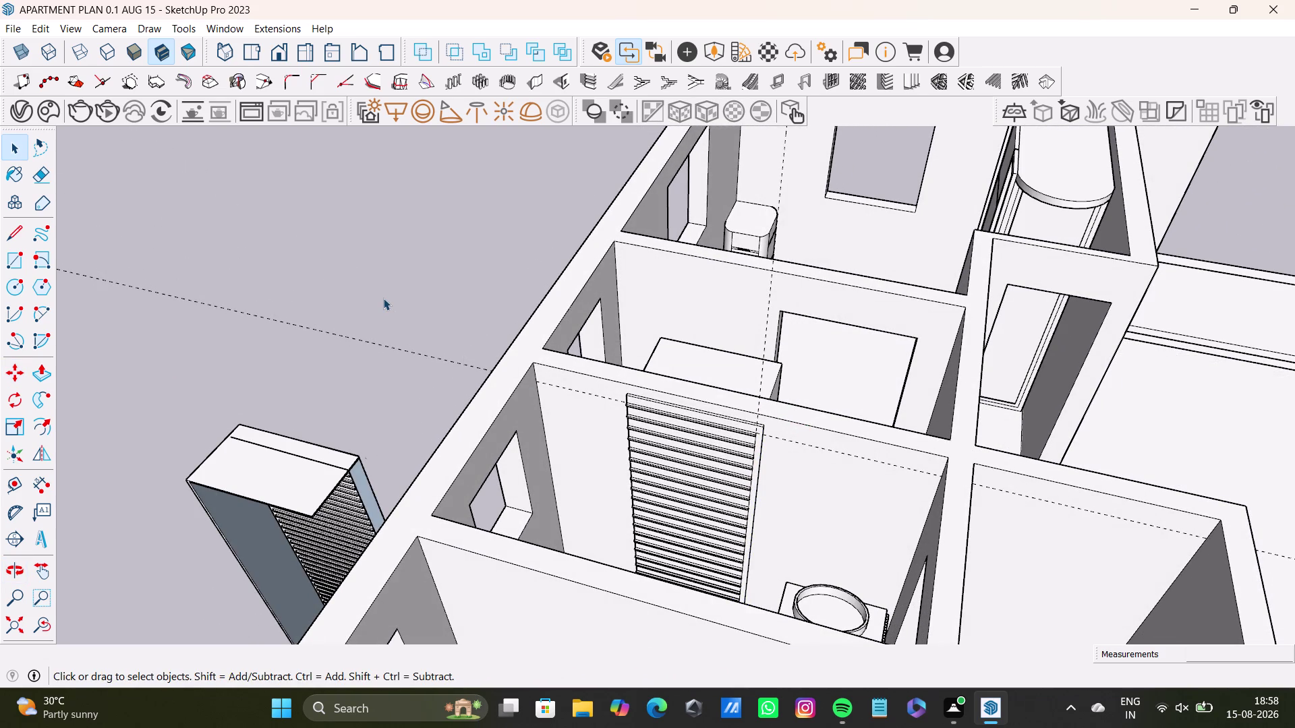